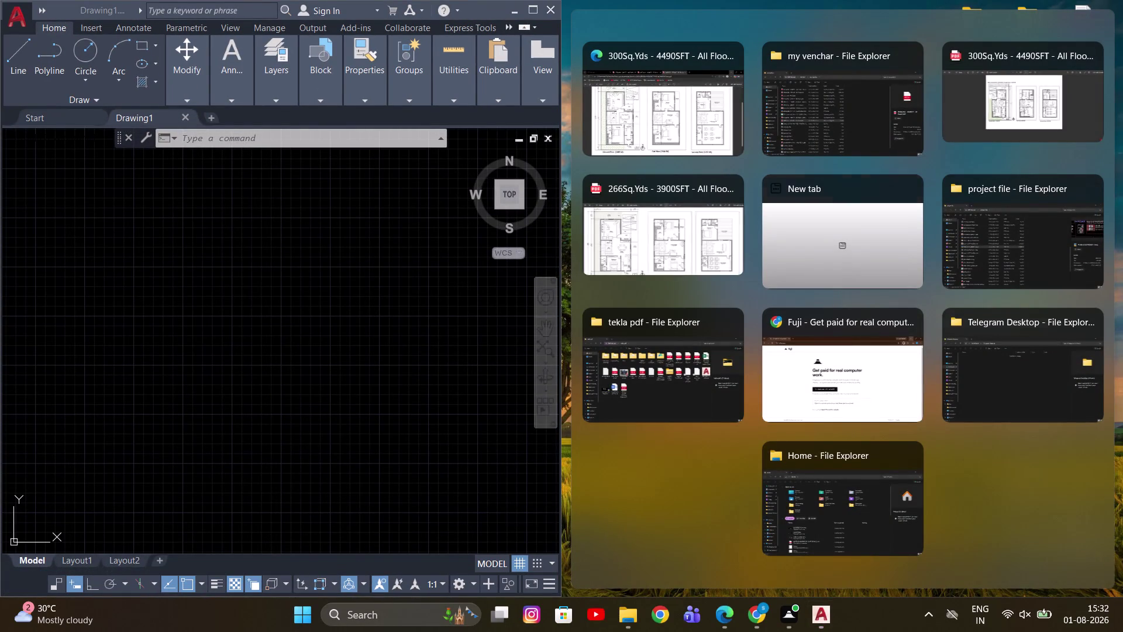
Open the 300 Sq.Yds floor plan PDF in Edge and snap it beside AutoCAD.
click(1017, 514)
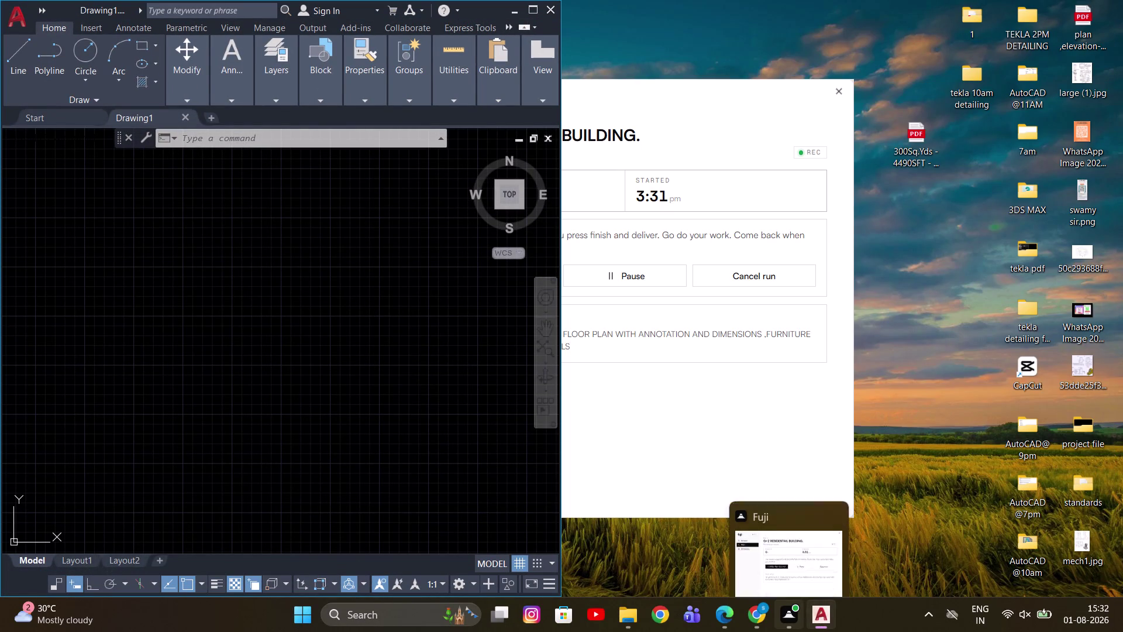
double_click(915, 136)
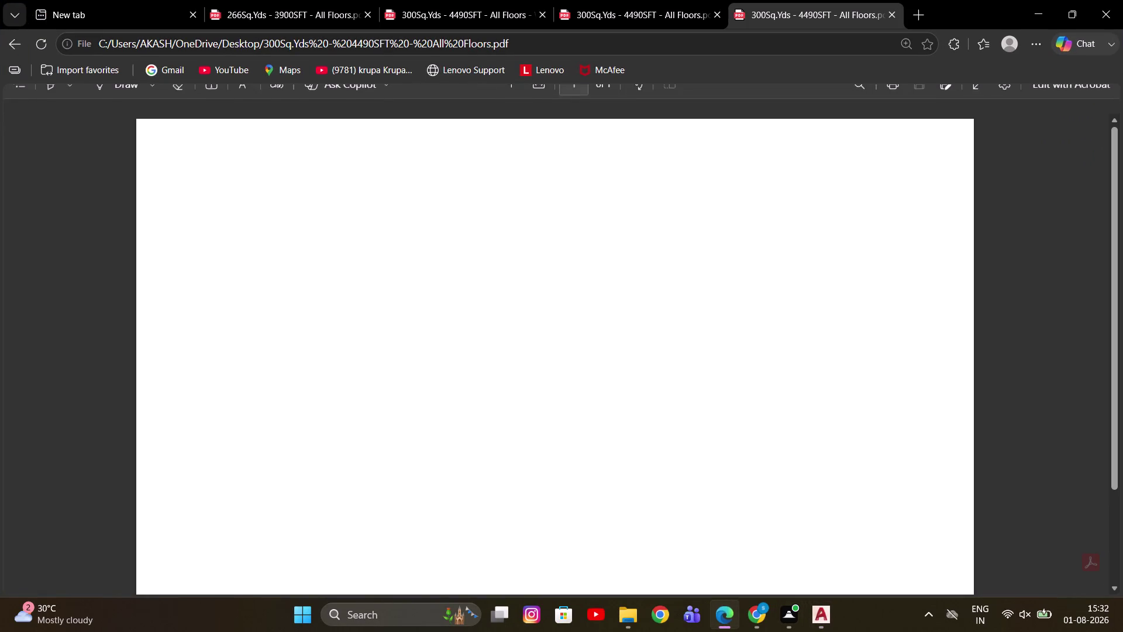
drag(946, 10, 1097, 389)
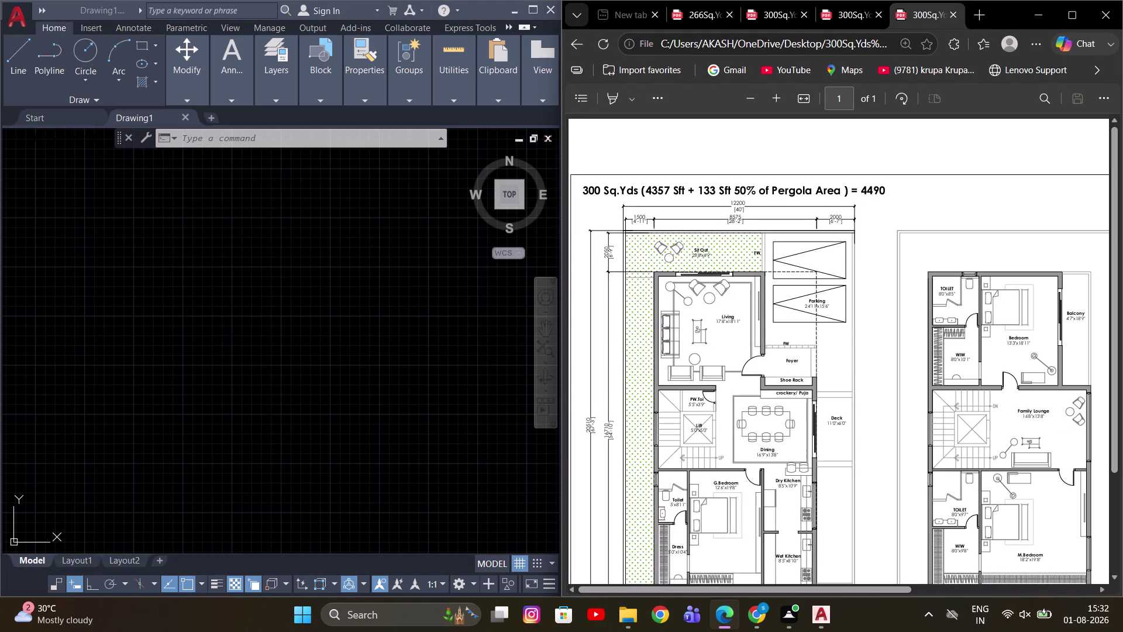
Pan the empty drawing, then open the Drawing Units dialog with UNITS.
click(254, 306)
scroll(down, 3)
middle_drag(327, 293, 317, 346)
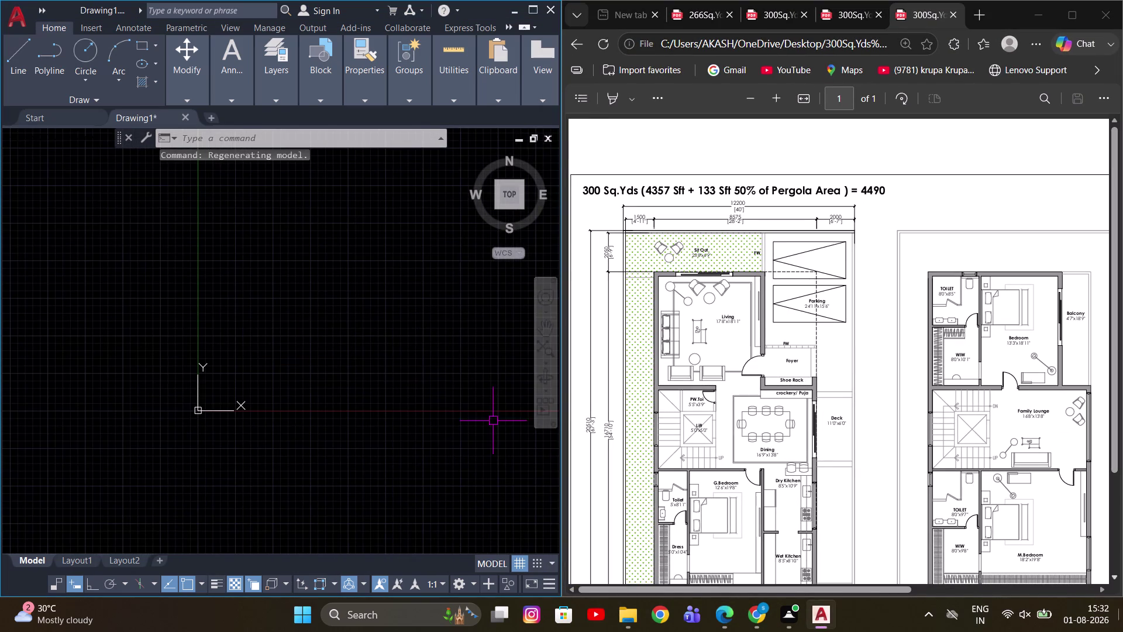
middle_drag(315, 326, 259, 358)
text(UN)
key(i)
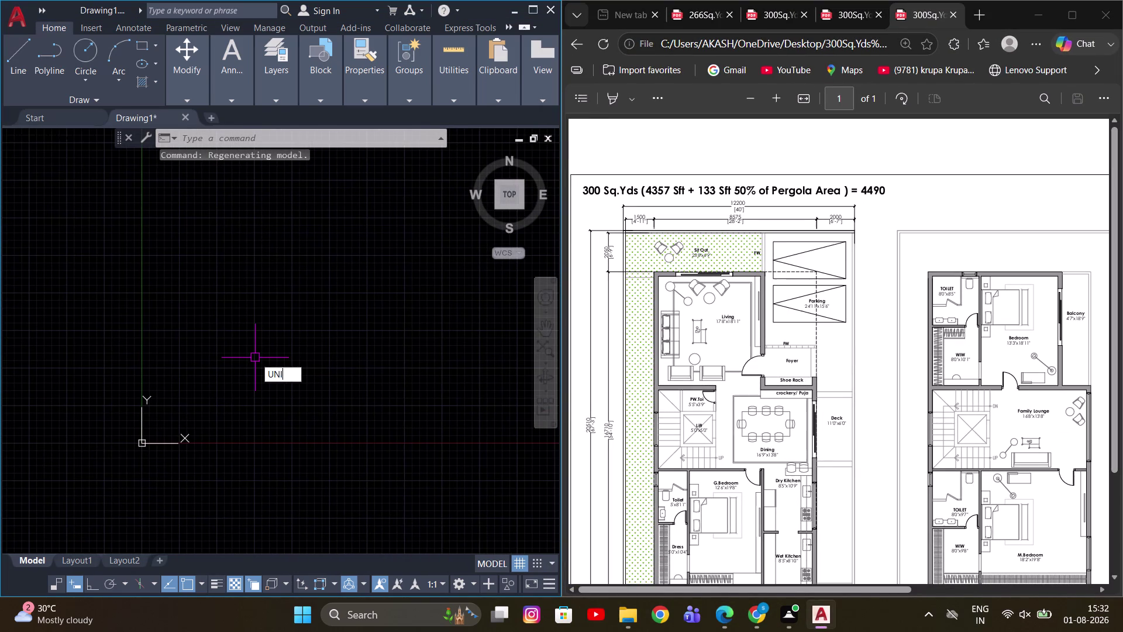
key(t)
key(s)
key(space)
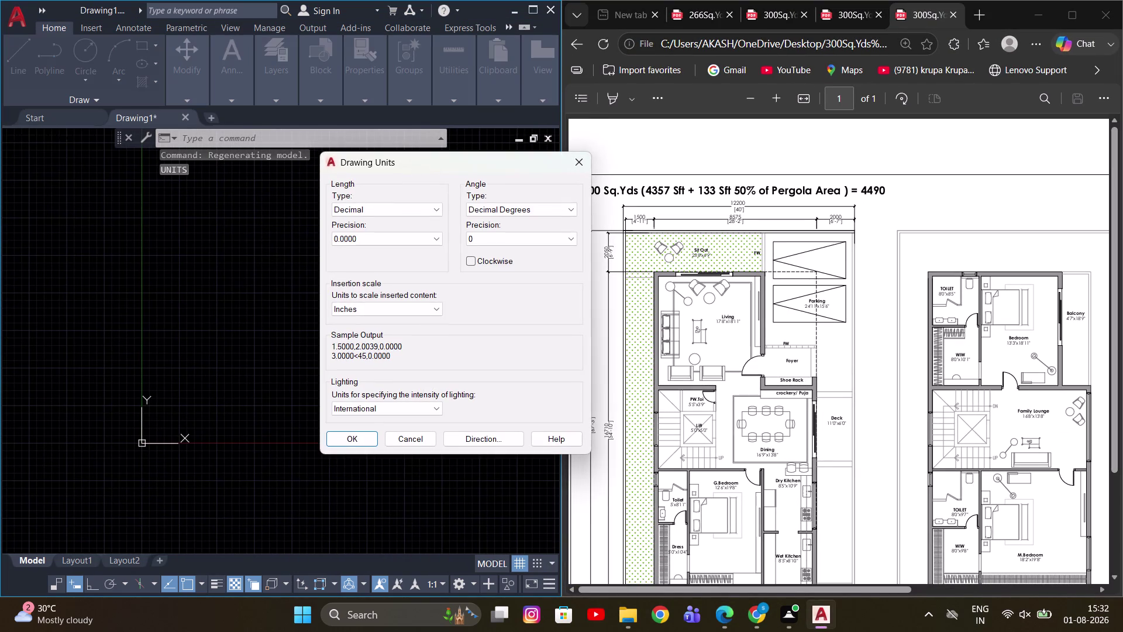
Set whole-unit length precision and inches insertion scale in Drawing Units.
click(384, 212)
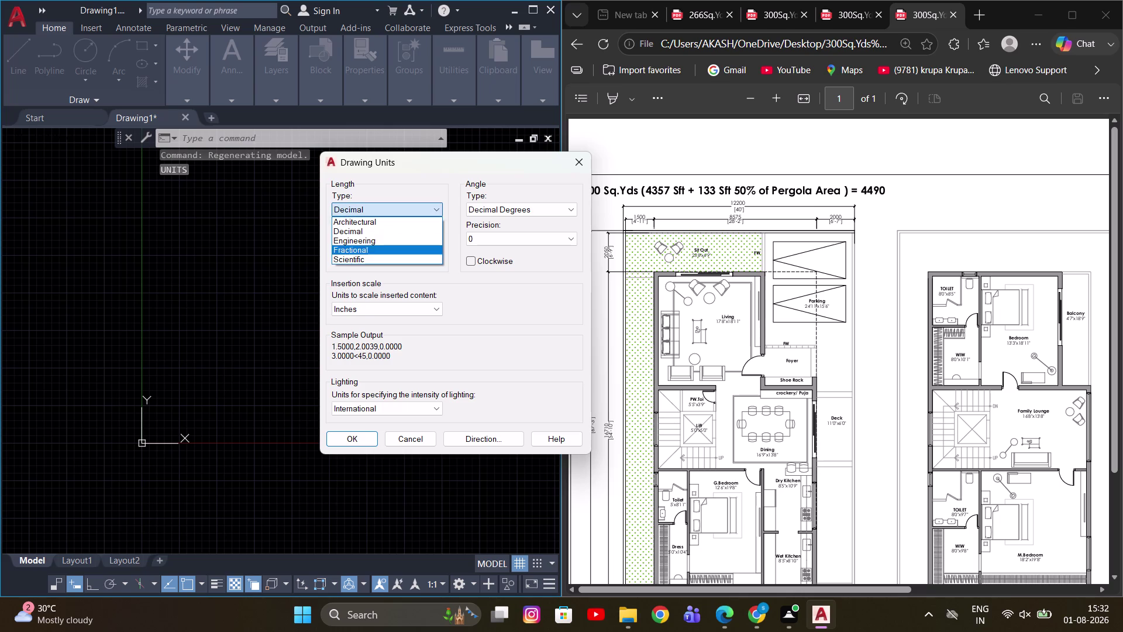
click(377, 232)
click(370, 243)
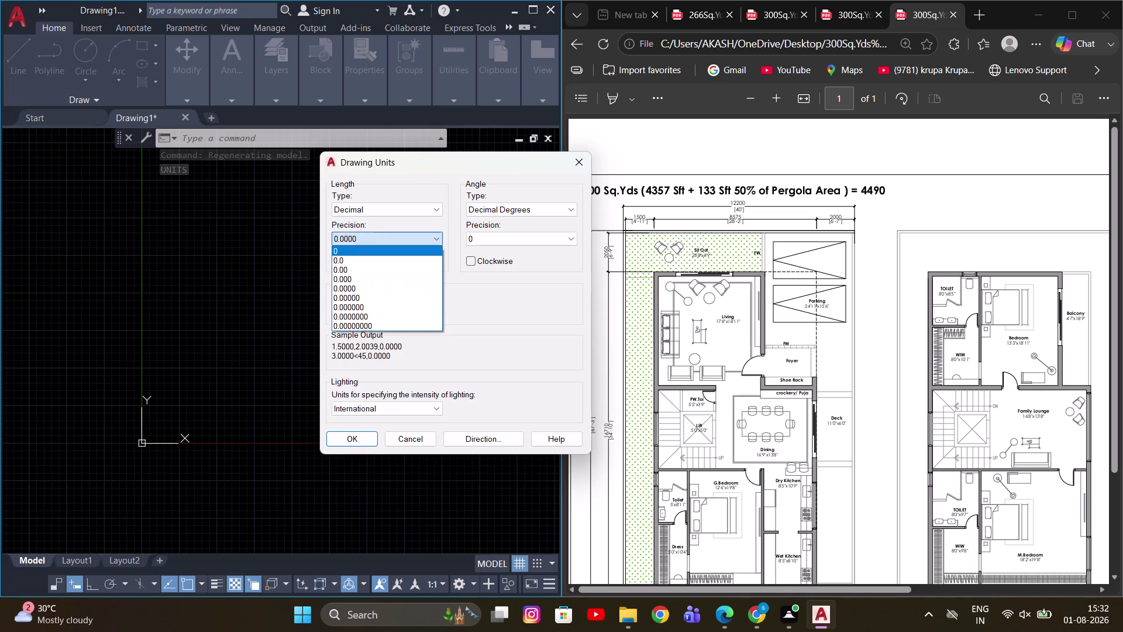
click(358, 255)
click(375, 306)
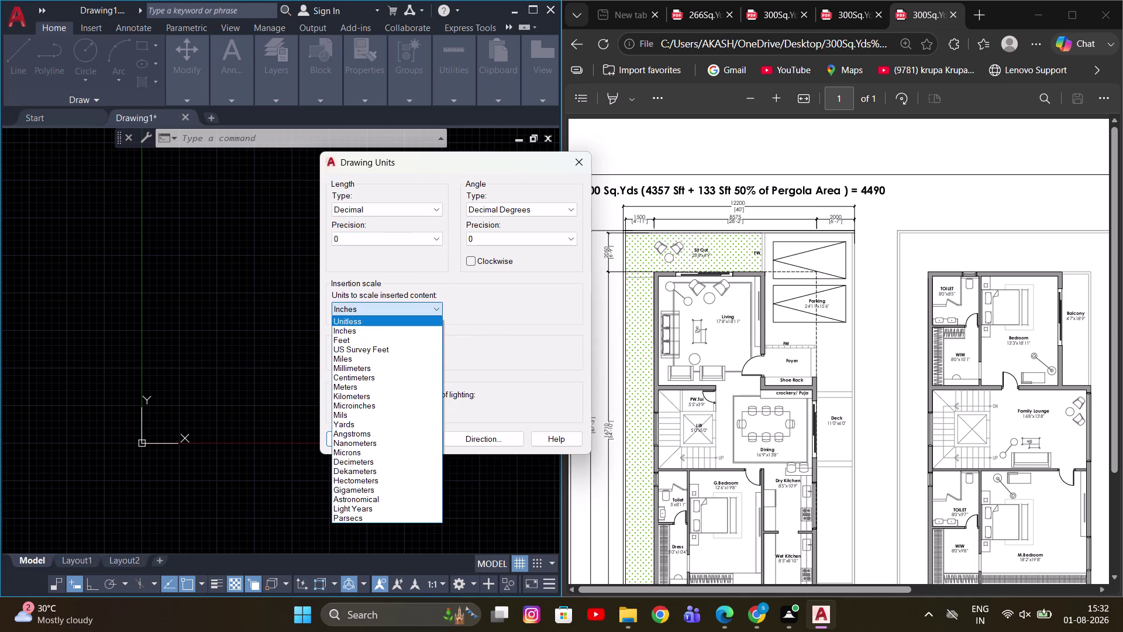
click(372, 215)
click(374, 211)
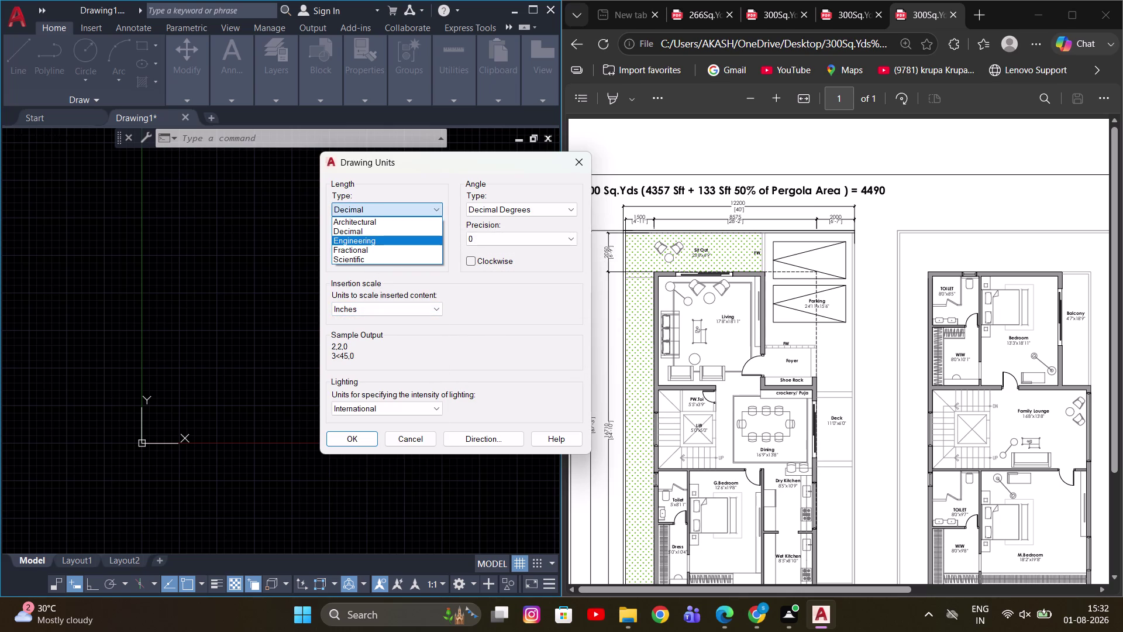
Scroll through the floor plan PDF in Edge to study the layout.
click(923, 374)
scroll(up, 3)
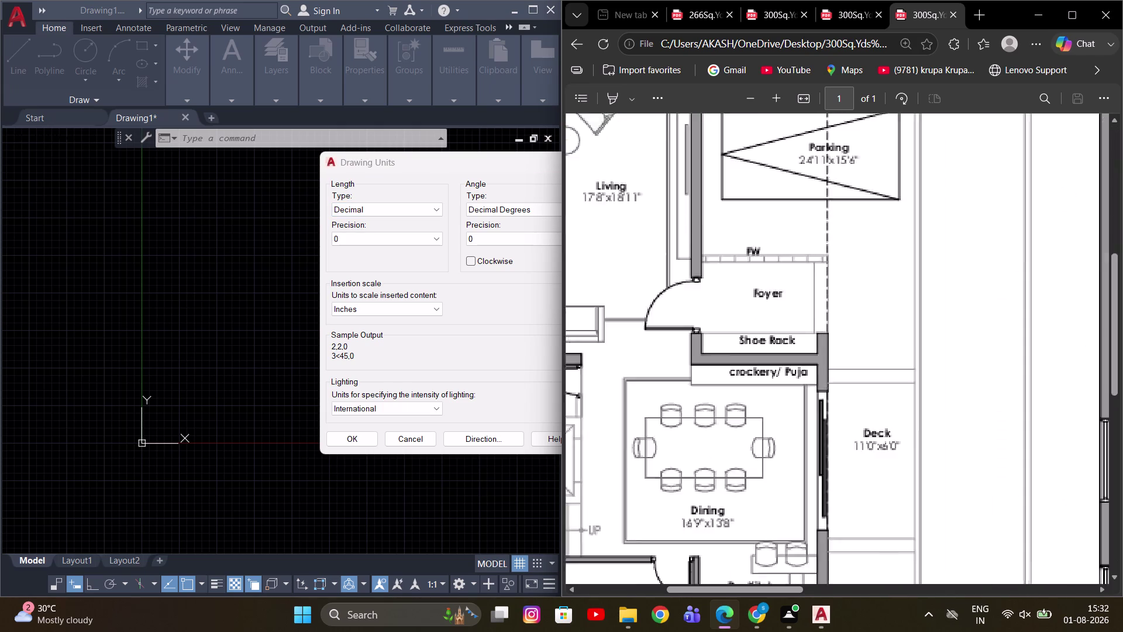
scroll(up, 3)
scroll(down, 3)
scroll(down, 3)
scroll(up, 3)
scroll(down, 3)
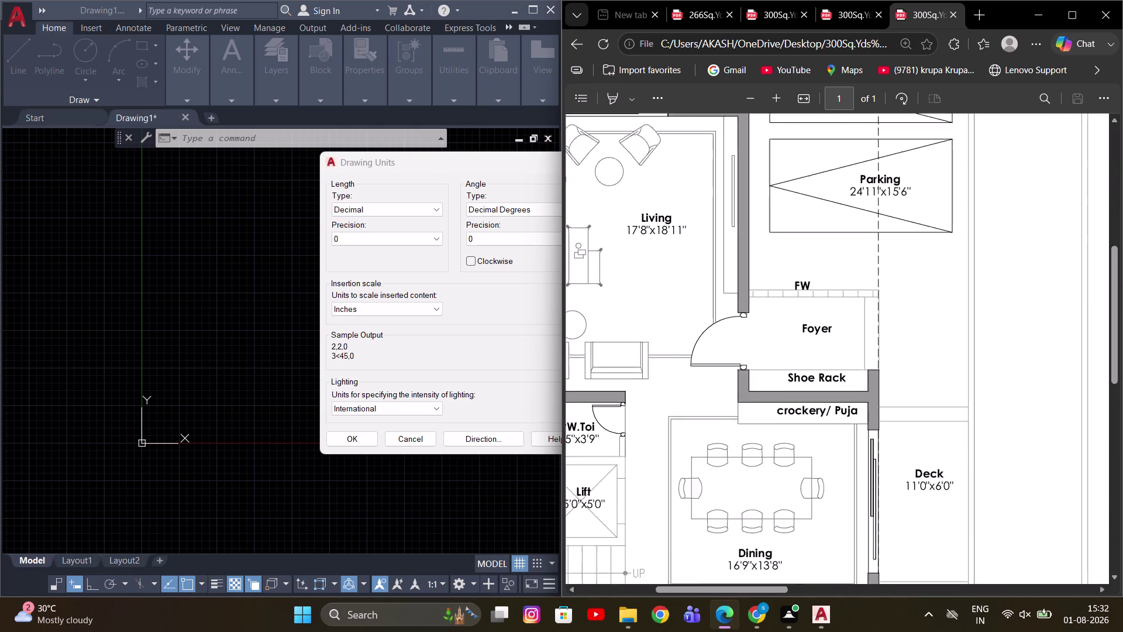
scroll(down, 3)
scroll(down, 3)
scroll(up, 3)
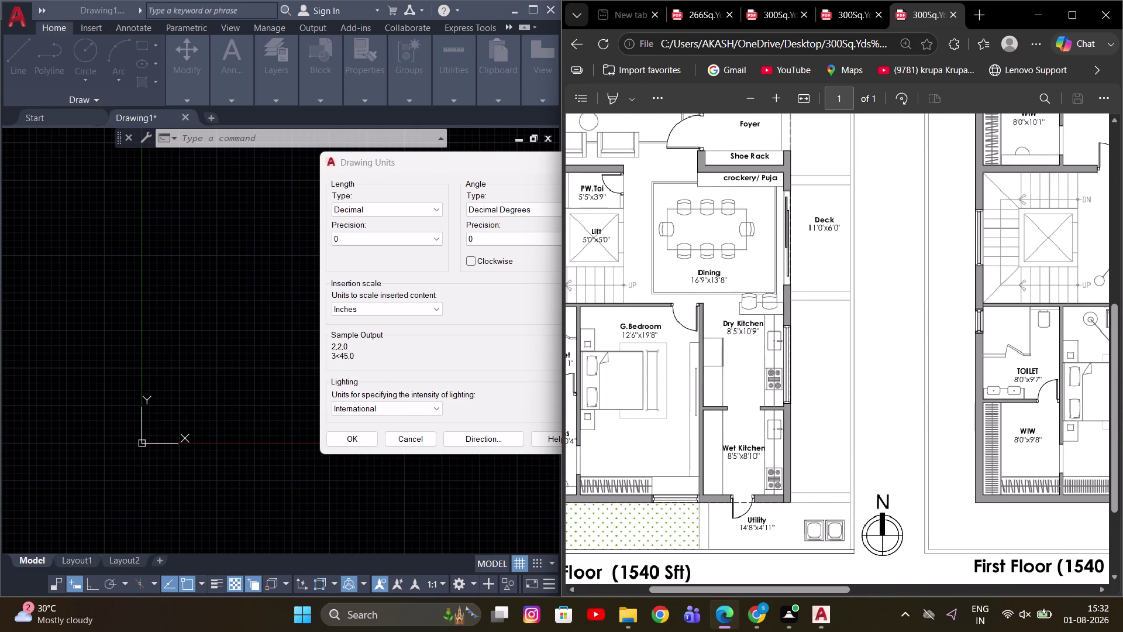
scroll(down, 3)
scroll(up, 3)
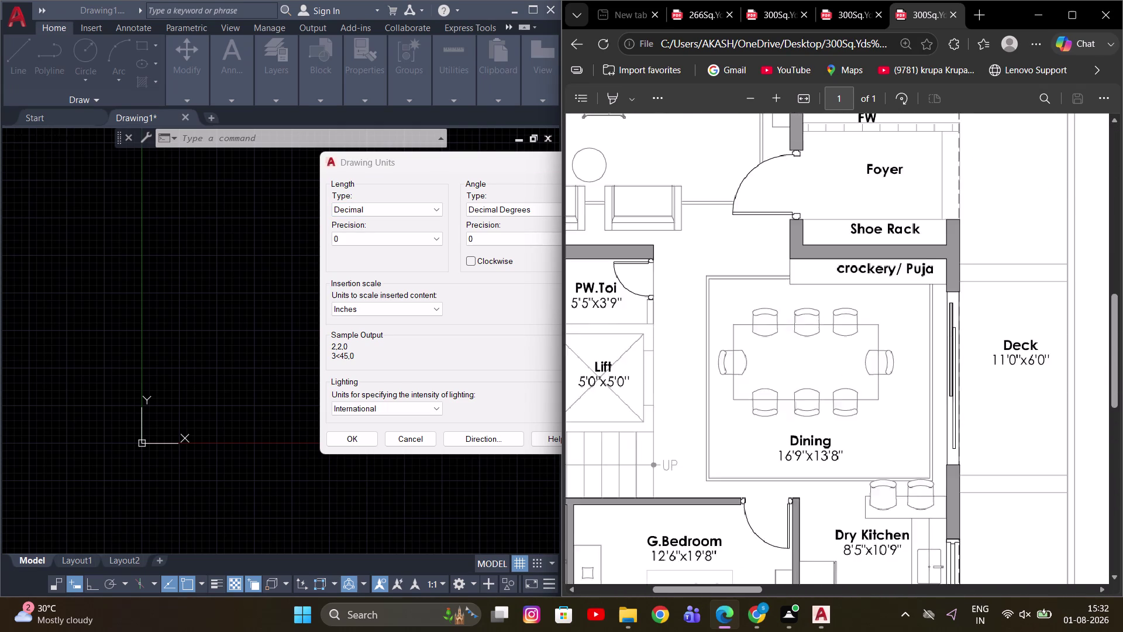
scroll(down, 3)
scroll(up, 3)
scroll(down, 3)
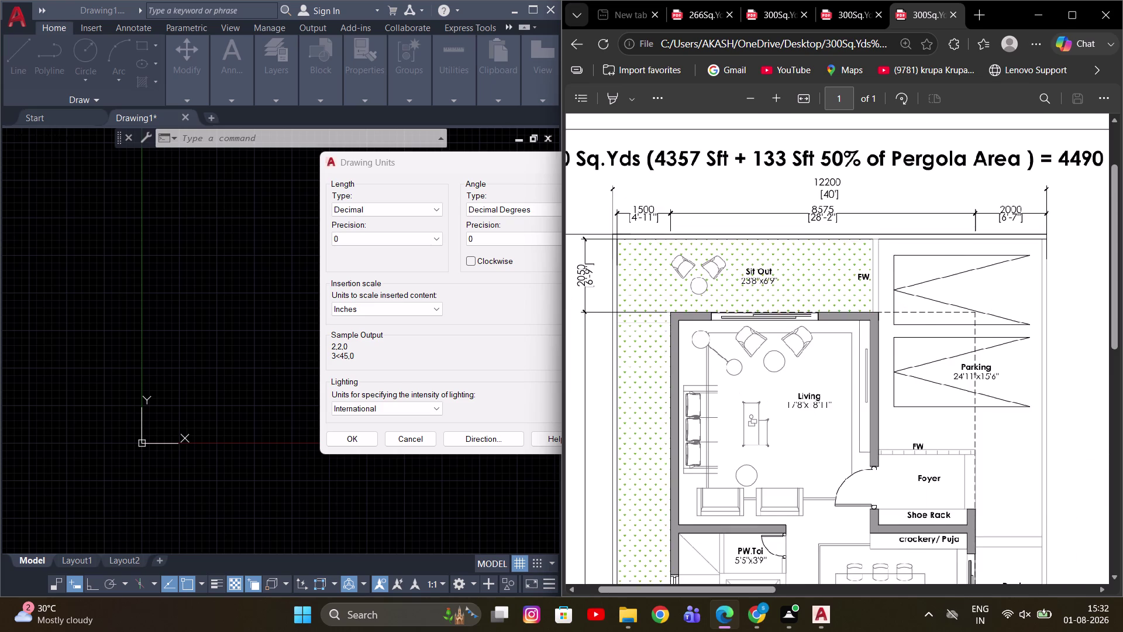
scroll(up, 3)
scroll(down, 3)
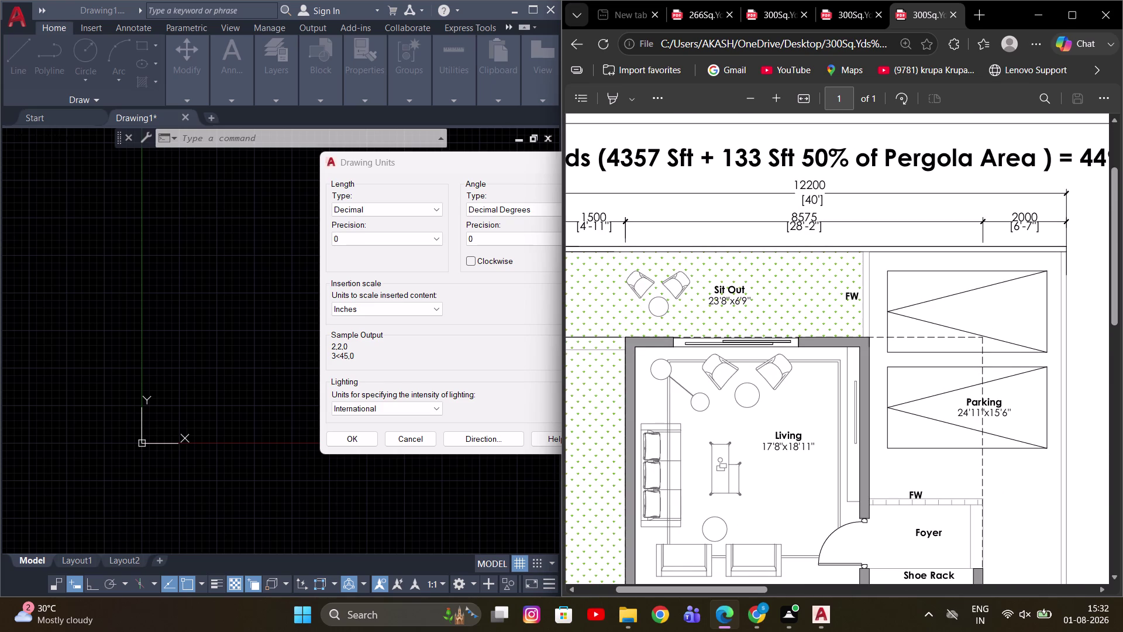
Switch length type to Engineering with 0'-0" precision and apply the units.
click(372, 211)
click(368, 237)
click(364, 244)
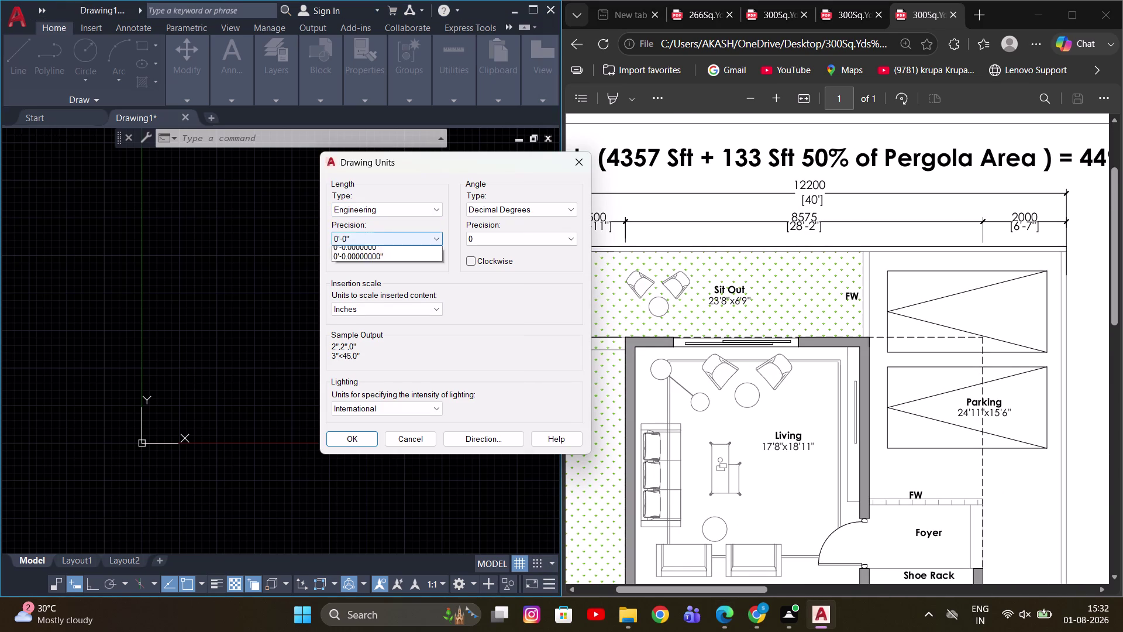
click(364, 252)
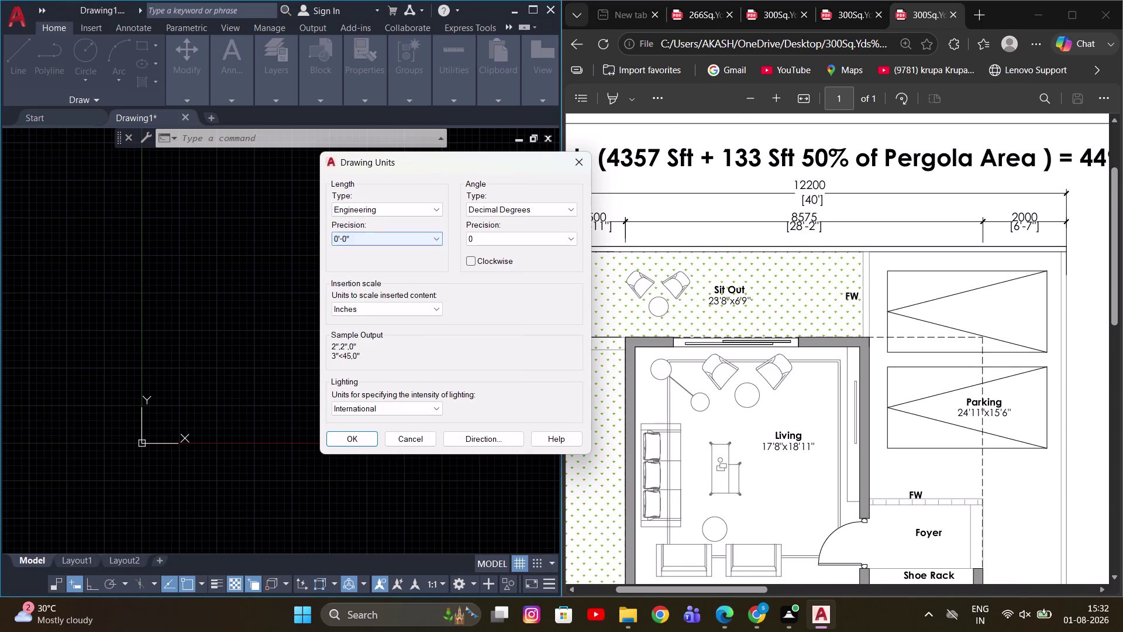
click(376, 312)
click(364, 332)
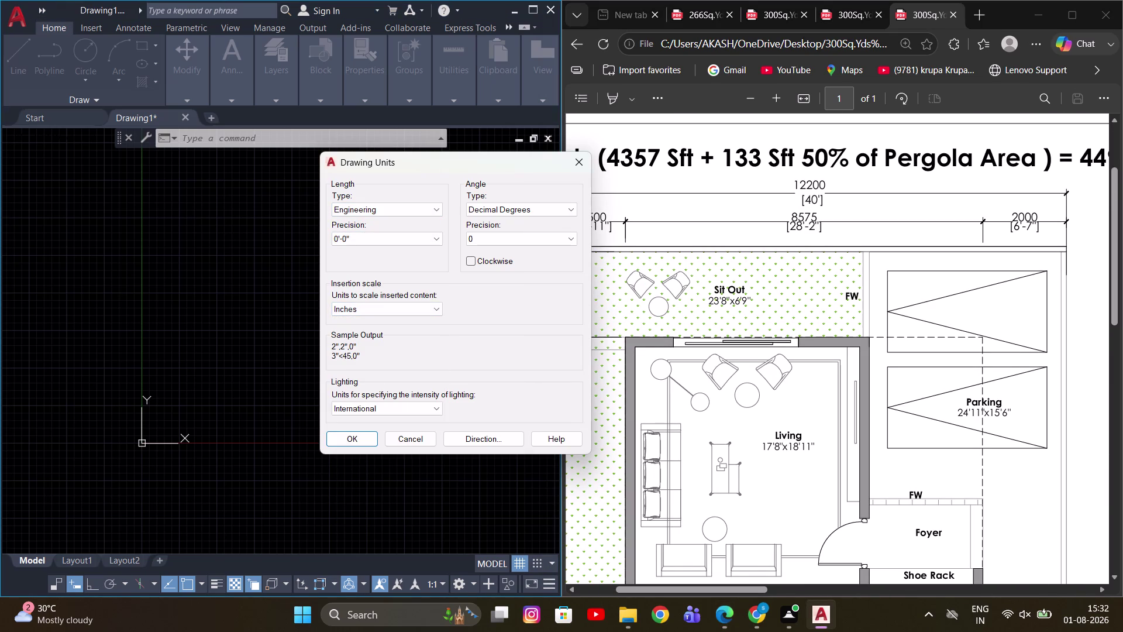
click(357, 444)
scroll(down, 3)
middle_drag(416, 322, 323, 389)
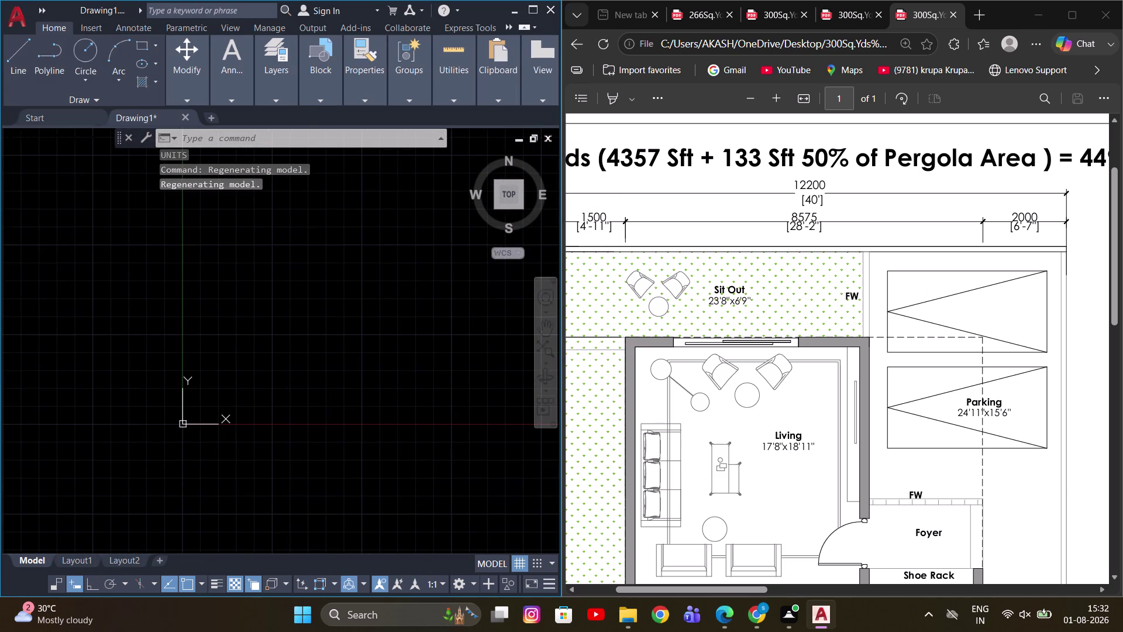
Scroll the Edge PDF to review the lower Ground Floor (1540 Sft) plan.
scroll(down, 3)
scroll(up, 3)
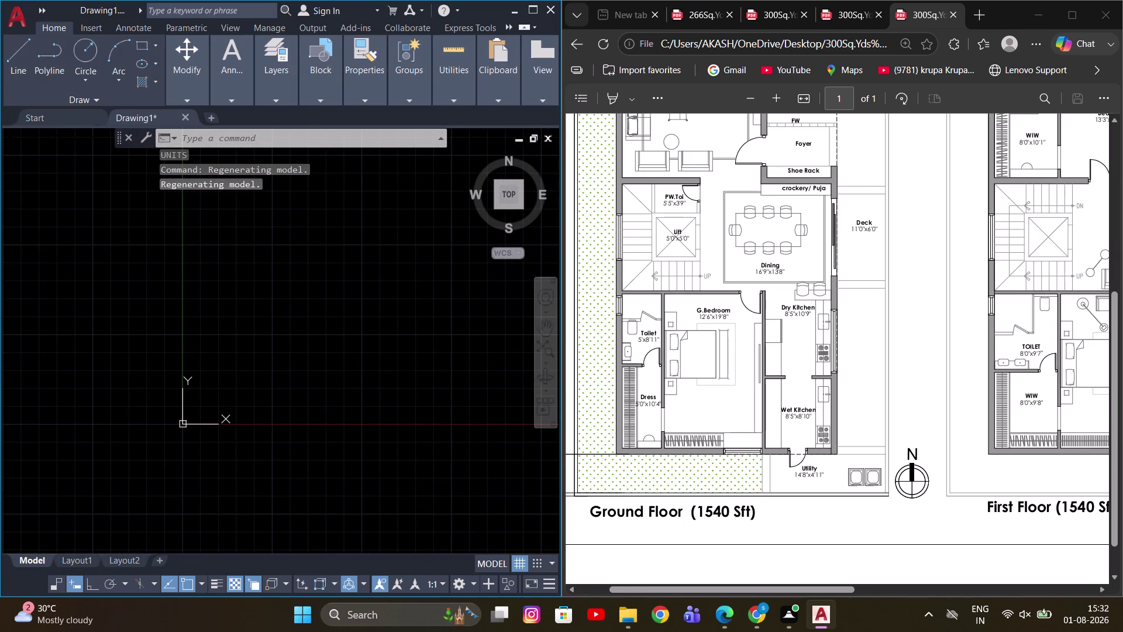
drag(672, 586, 620, 573)
scroll(up, 3)
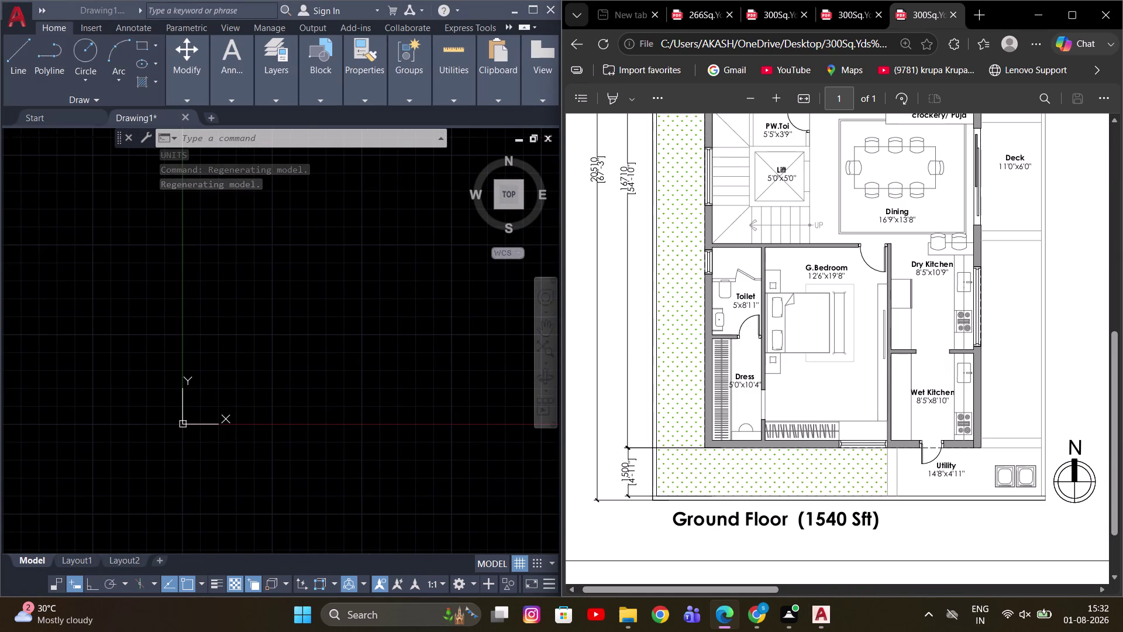
scroll(up, 3)
scroll(up, 3)
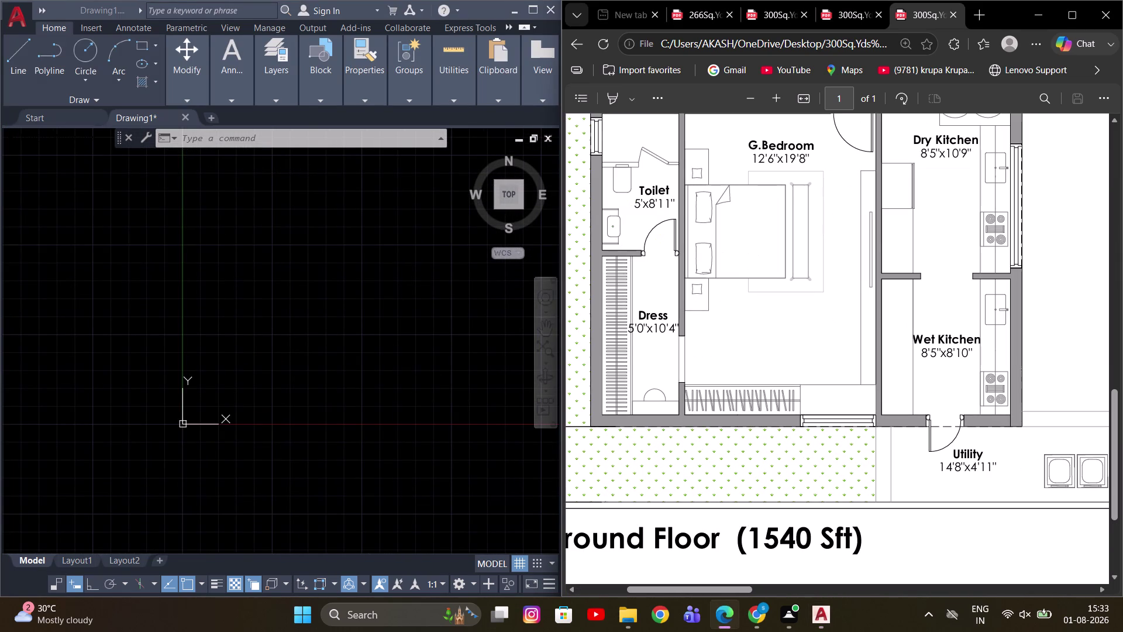
scroll(down, 3)
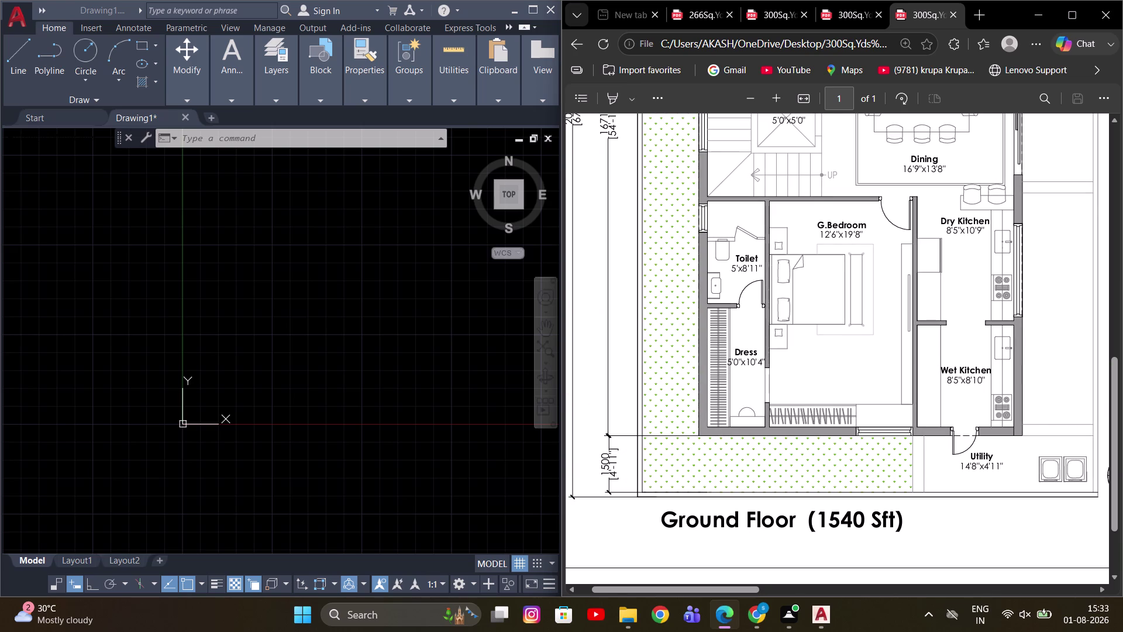
scroll(up, 3)
scroll(down, 3)
scroll(up, 3)
scroll(up, 3)
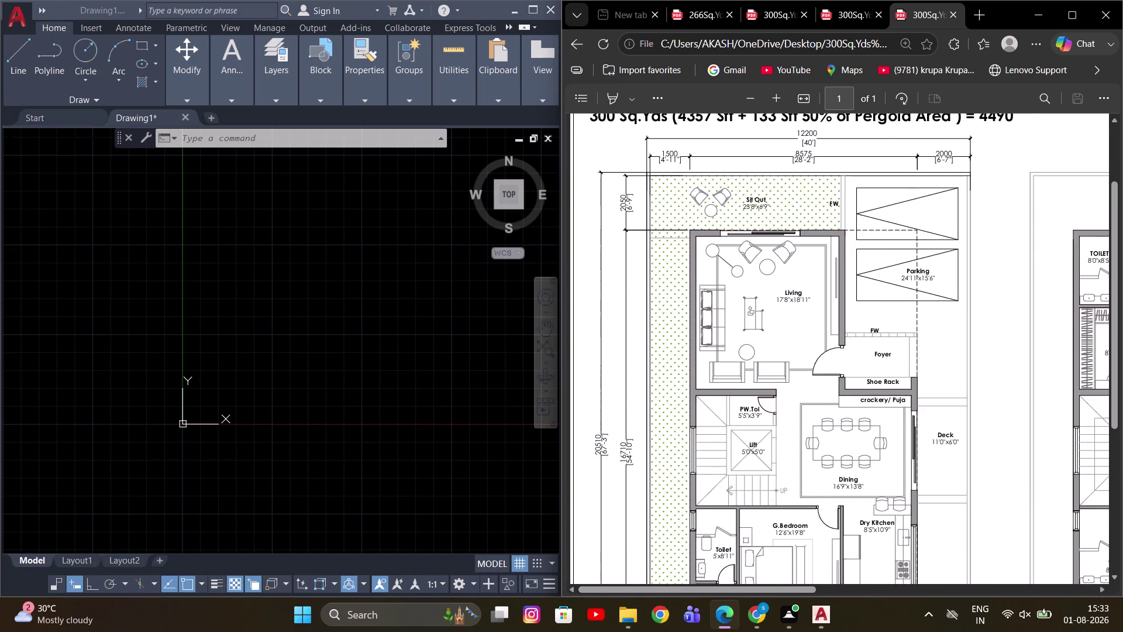
scroll(up, 3)
scroll(down, 3)
scroll(down, 3)
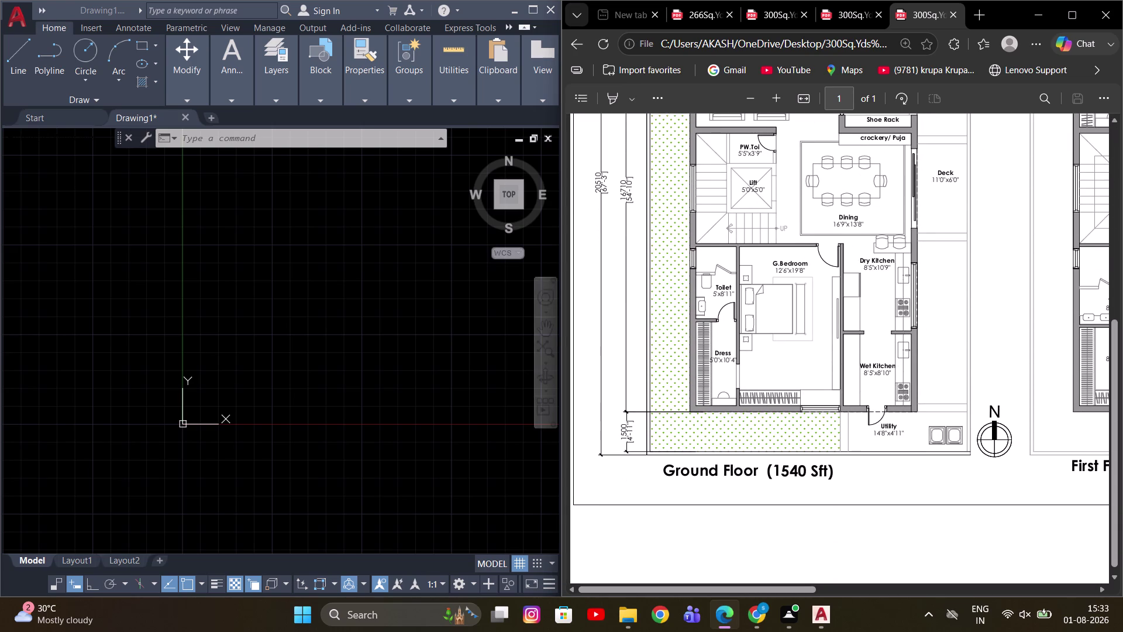
middle_drag(353, 323, 332, 335)
Cancel a started XLINE and open Layer Properties with LA.
text(X)
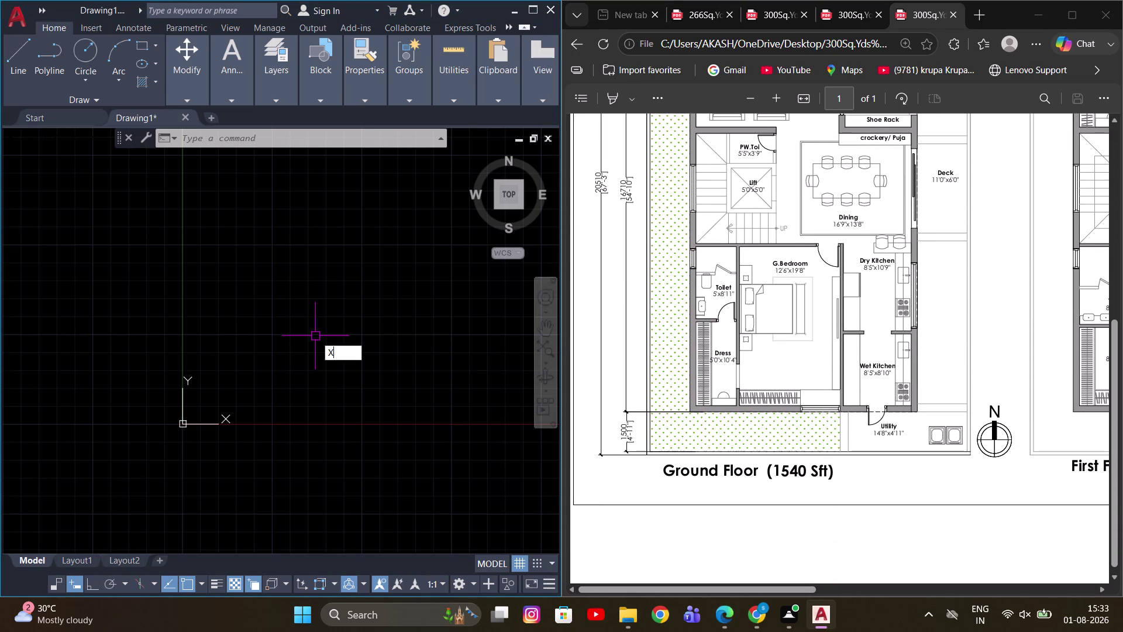
text(L)
key(space)
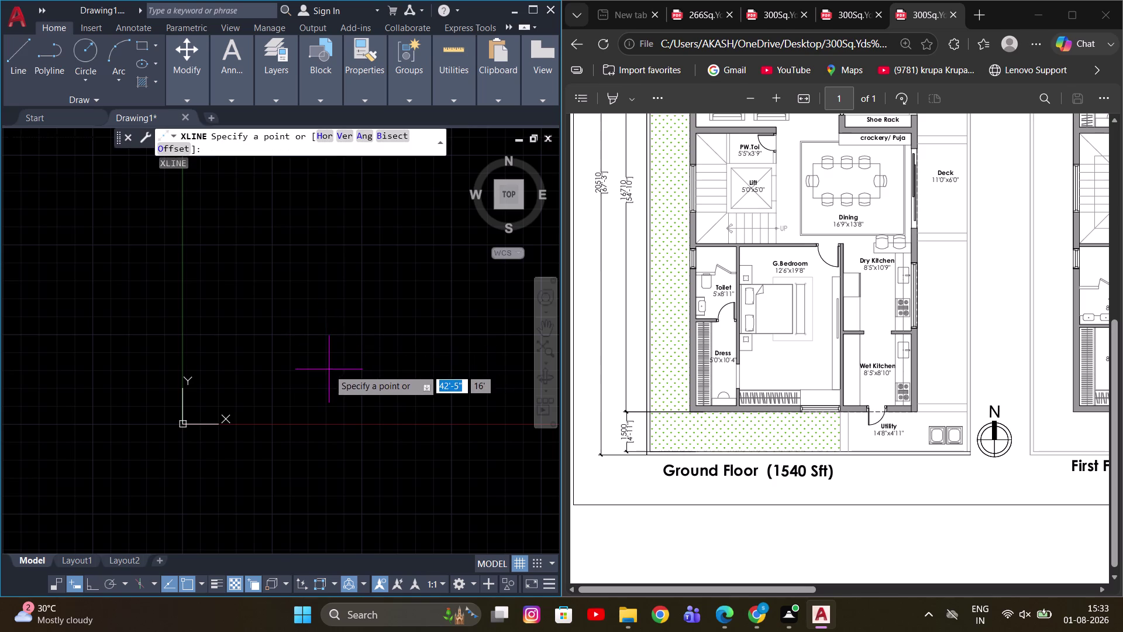
key(Escape)
key(l)
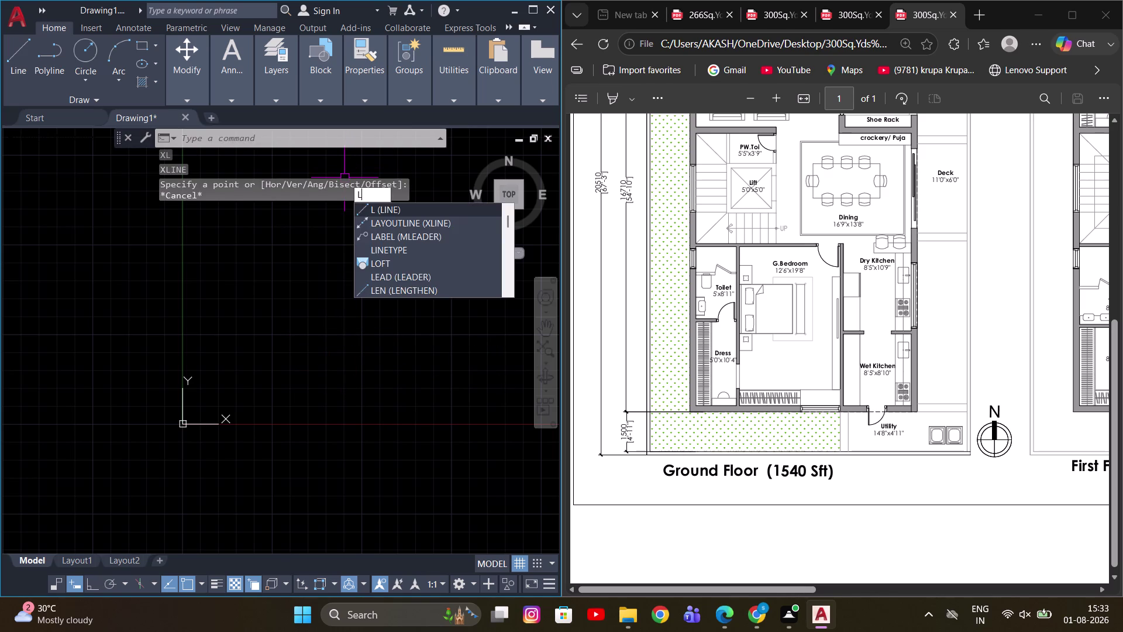
key(a)
key(space)
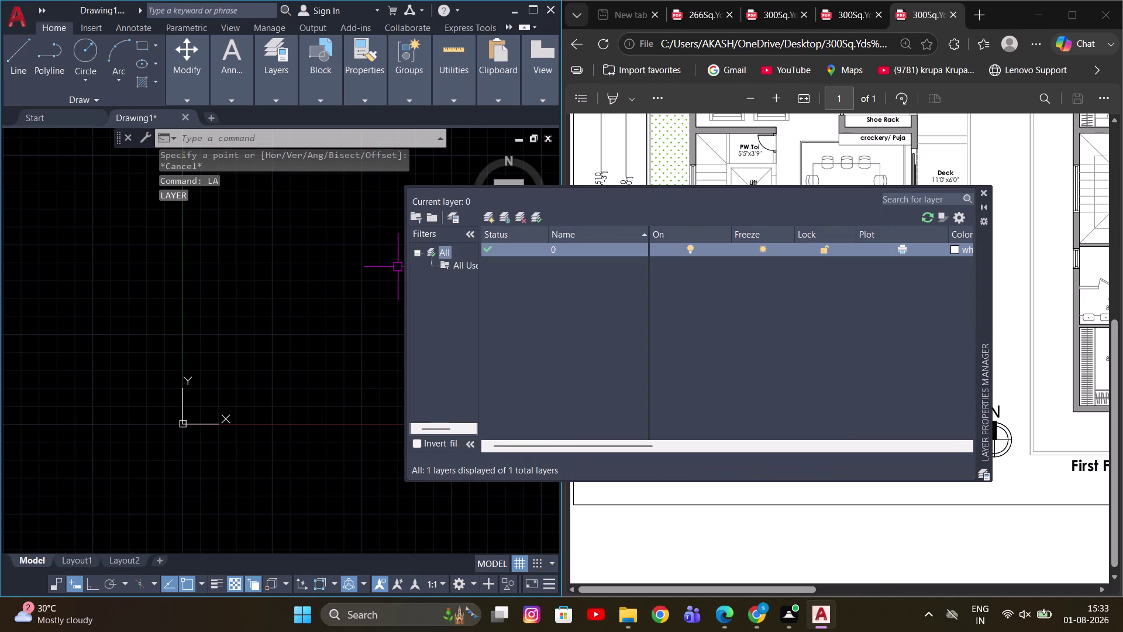
Create layer WALLS with colour 90, make it current, and close the manager.
click(492, 220)
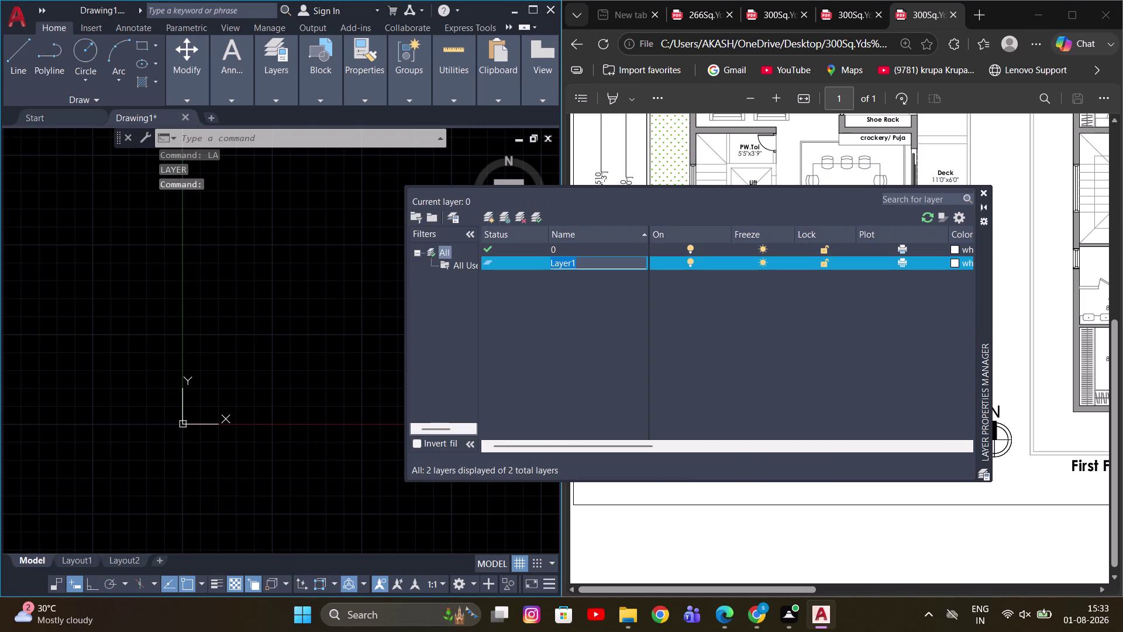
text(WA)
text(LLS)
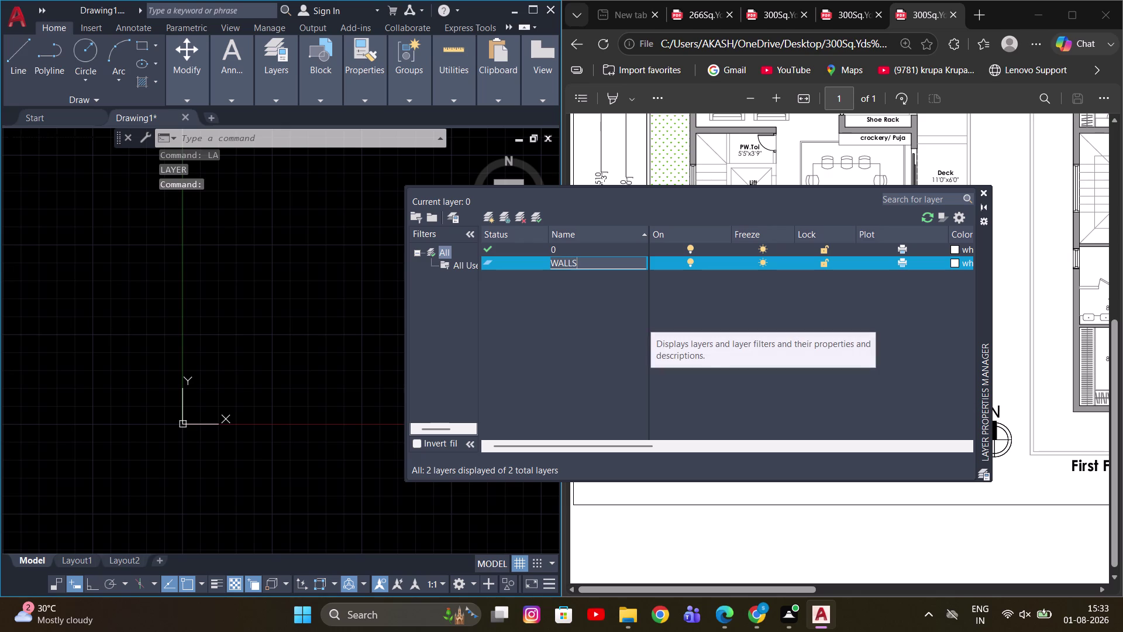
click(956, 263)
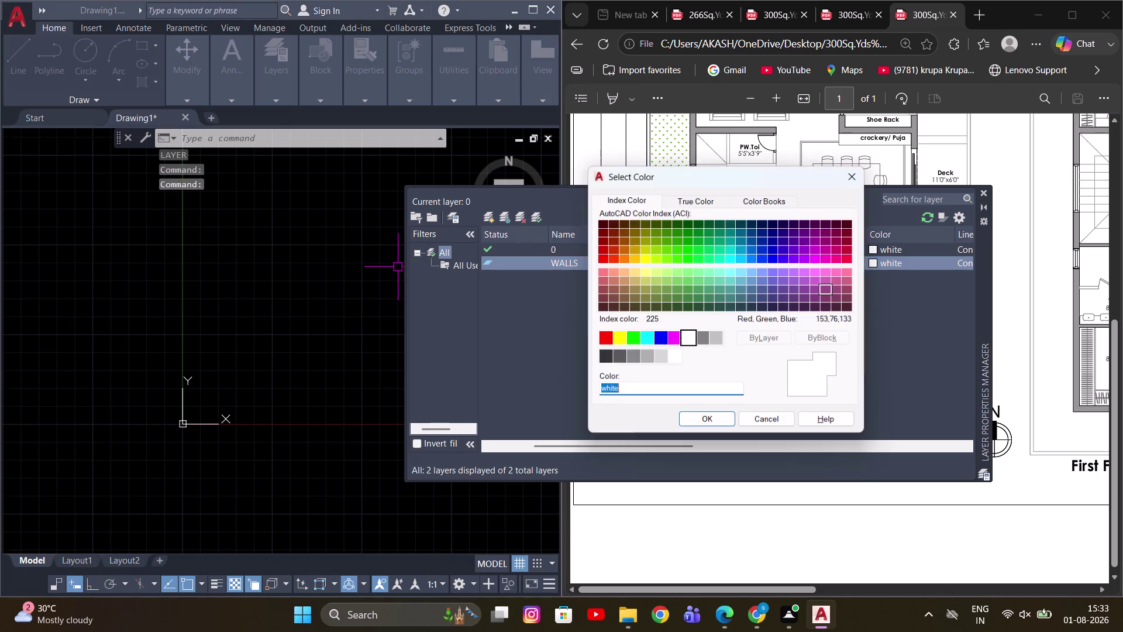
click(685, 261)
click(701, 419)
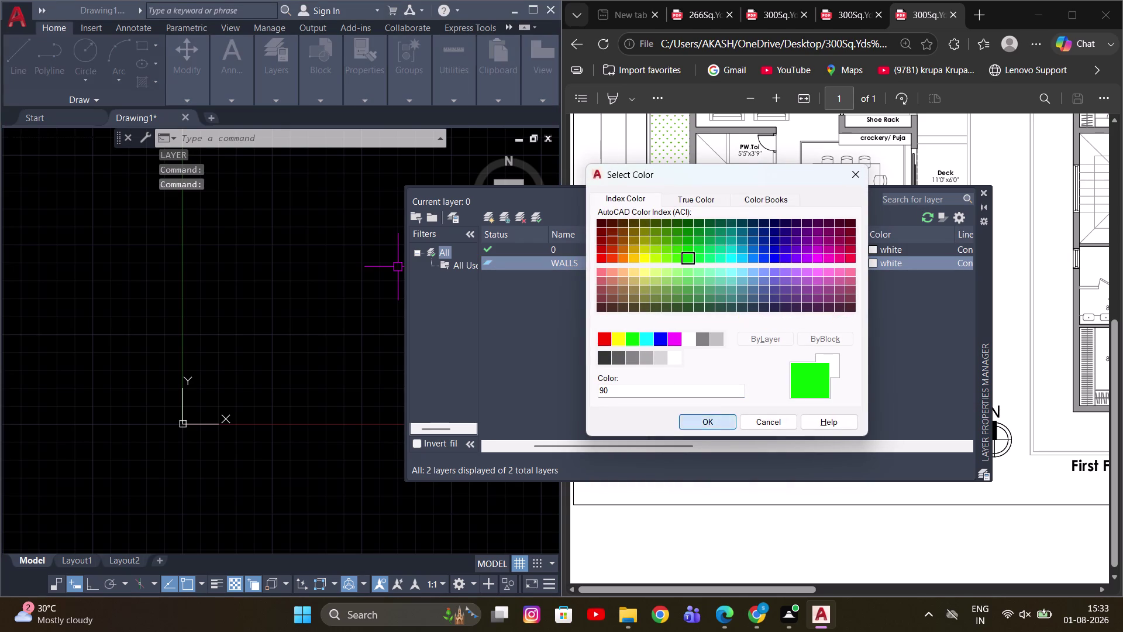
click(536, 213)
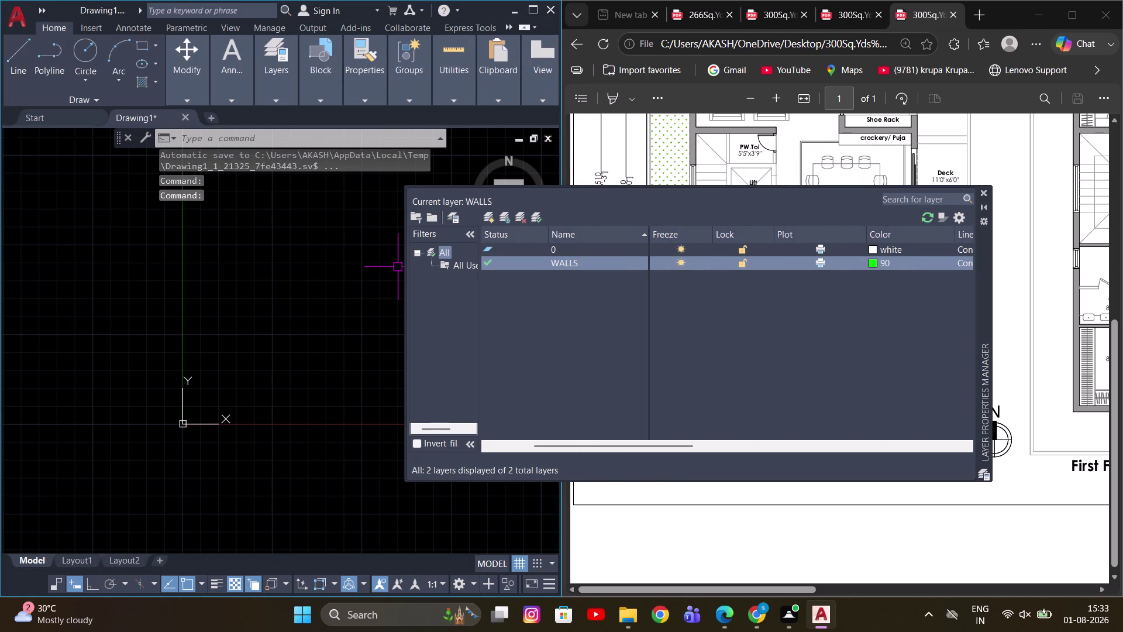
click(980, 194)
Place one vertical and one horizontal construction line with Ortho (F8) on.
middle_drag(369, 330, 302, 362)
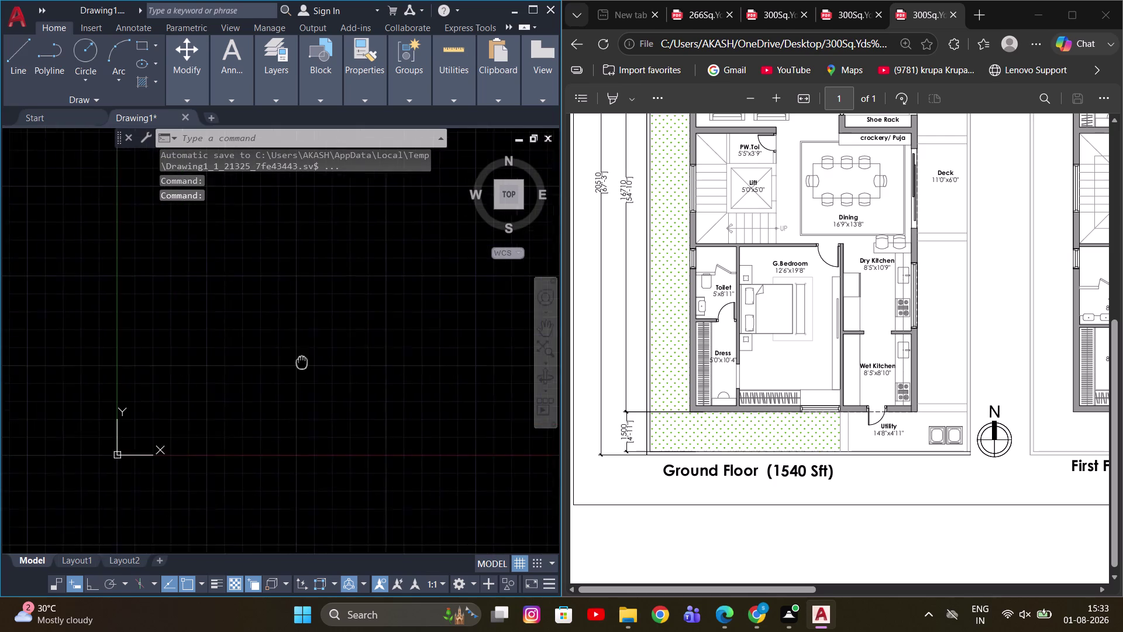
middle_drag(302, 362, 290, 367)
key(l)
key(space)
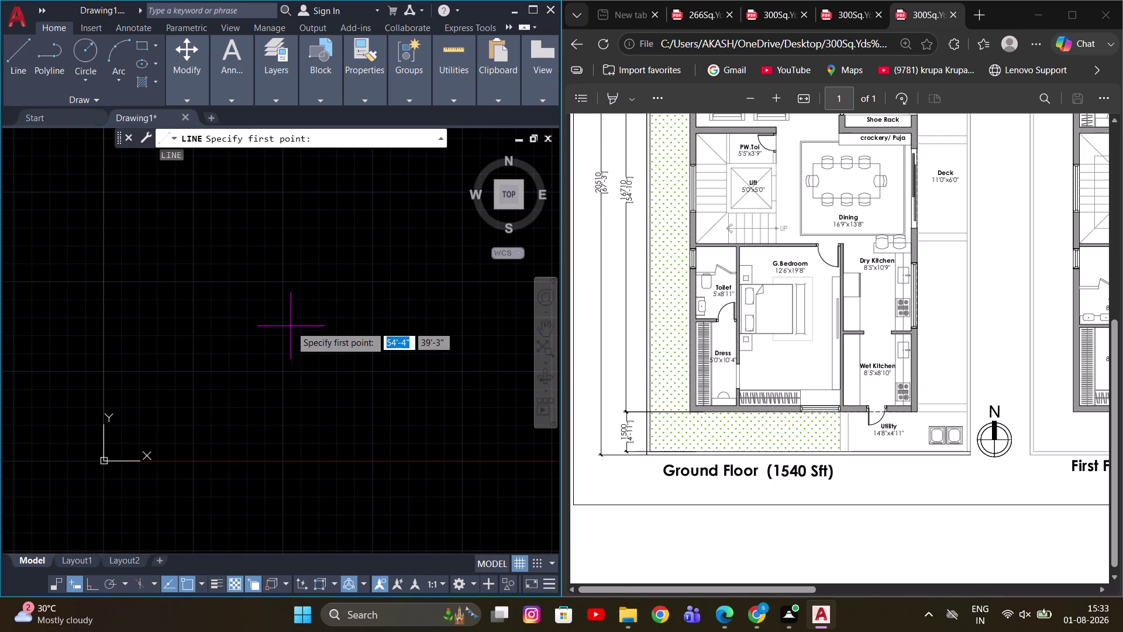
key(Escape)
text(XL)
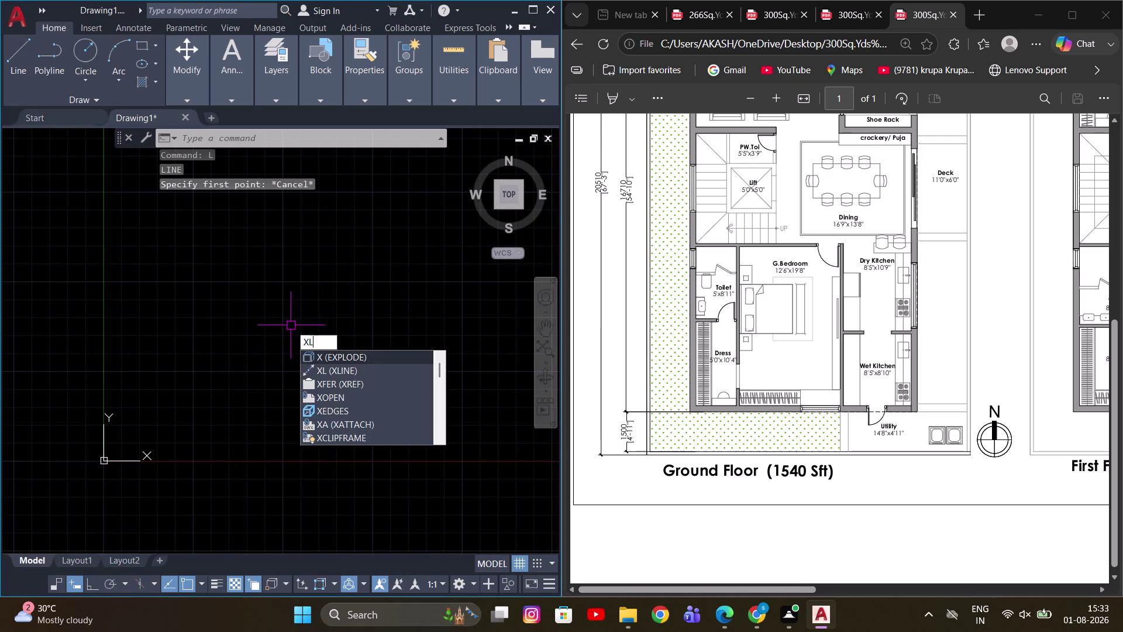
key(space)
click(287, 367)
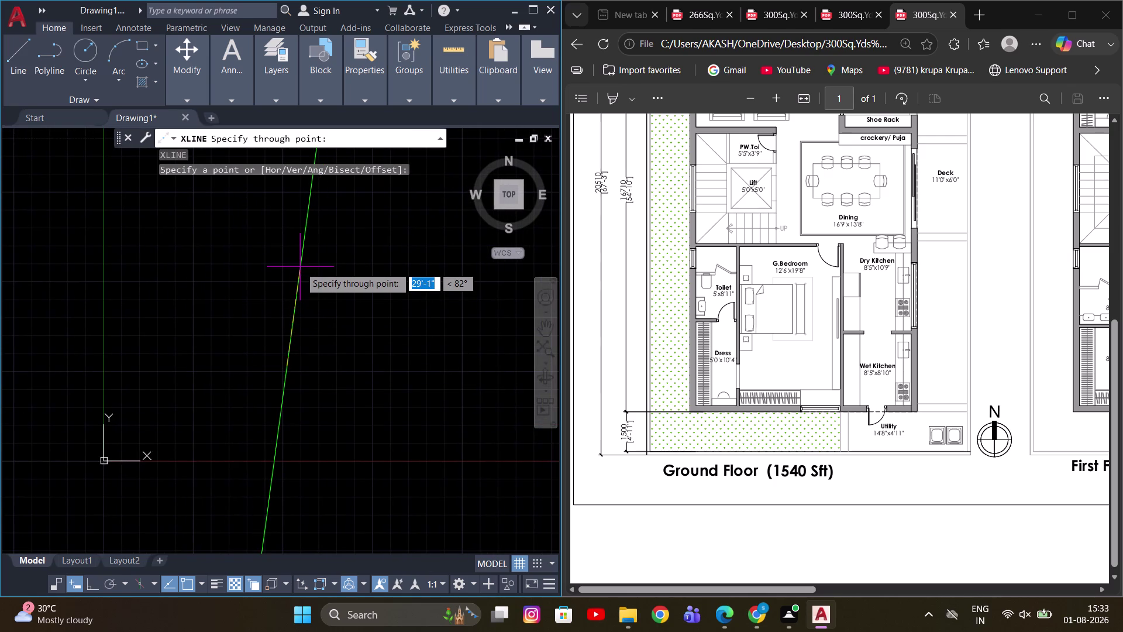
key(F8)
click(276, 245)
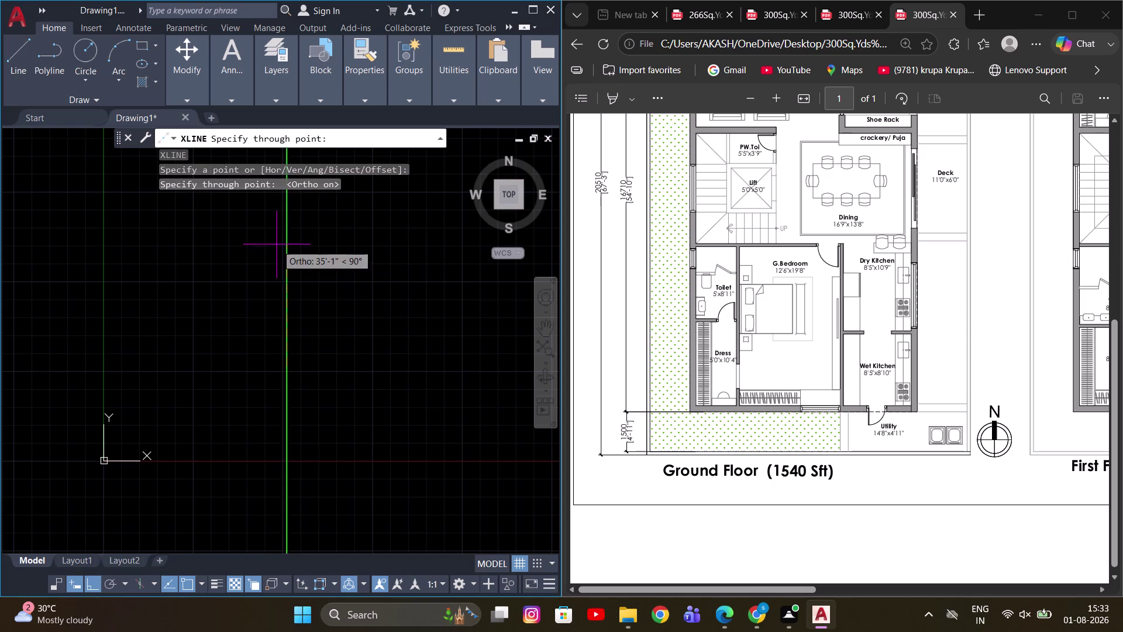
click(392, 431)
key(Escape)
Trim the crossing construction lines into a single corner.
scroll(up, 3)
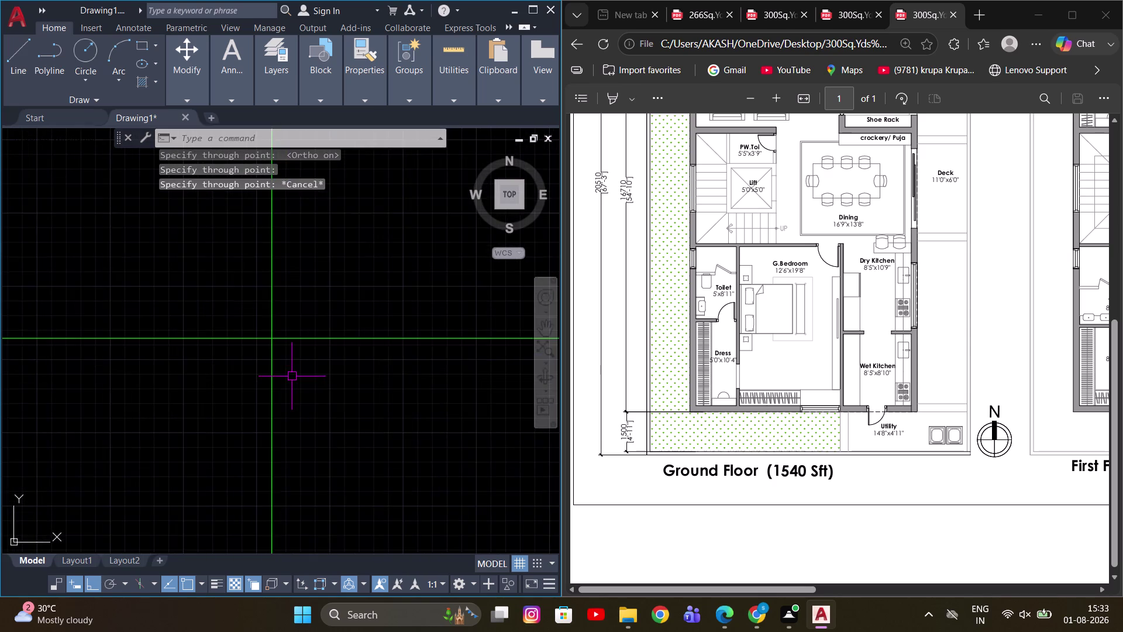
scroll(down, 3)
middle_drag(292, 376, 341, 375)
text(TR)
key(space)
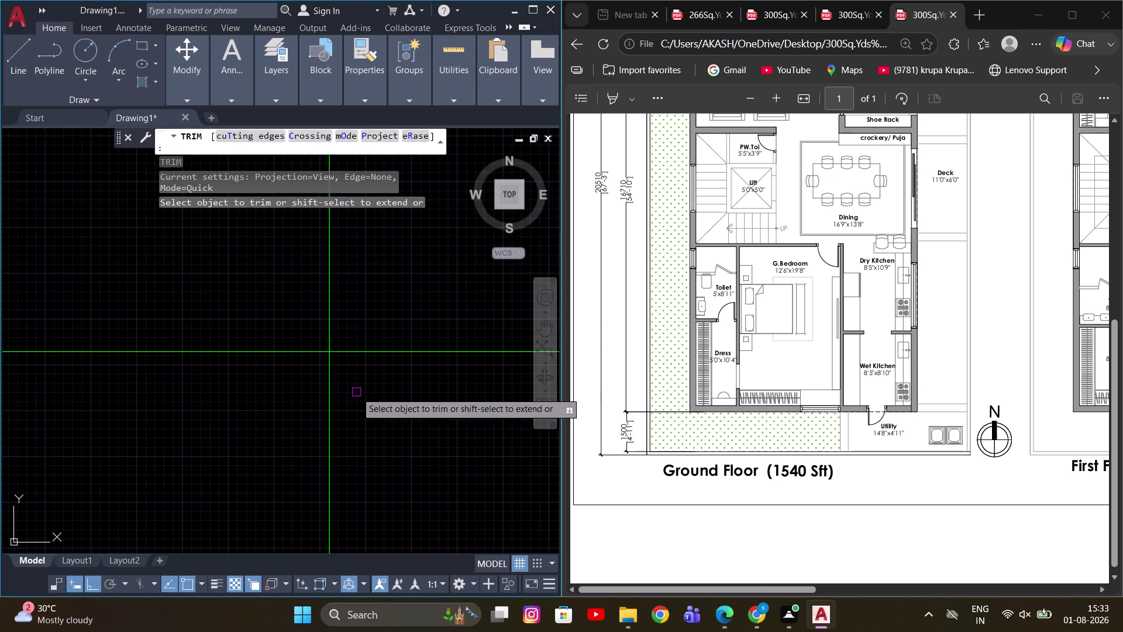
click(356, 392)
click(260, 395)
click(291, 296)
scroll(down, 3)
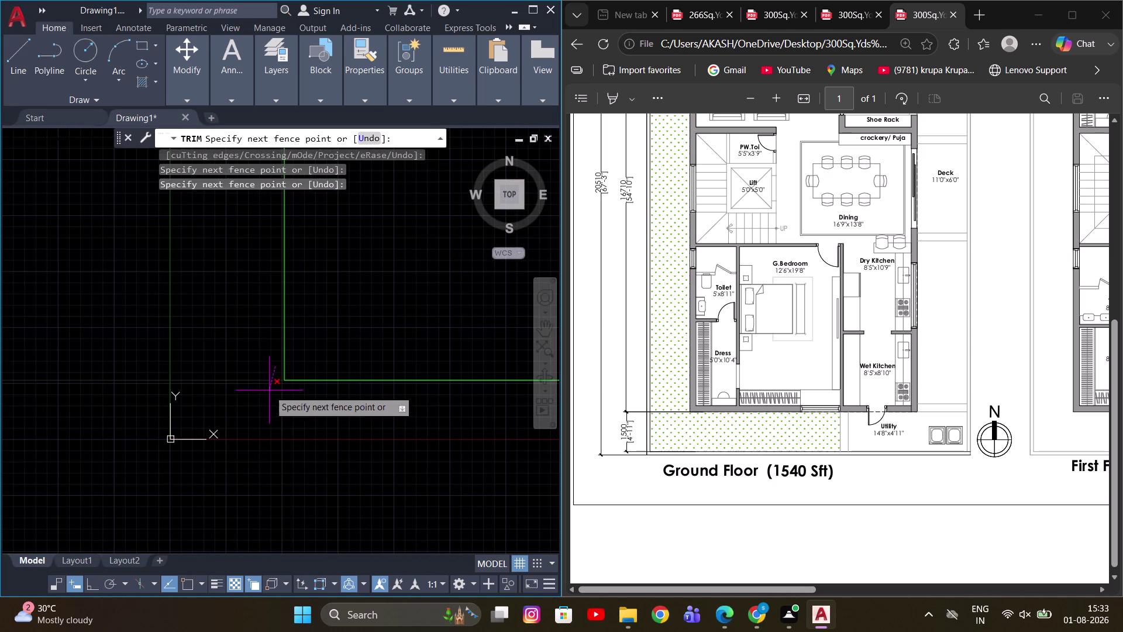
click(269, 396)
middle_drag(367, 341, 317, 344)
key(Escape)
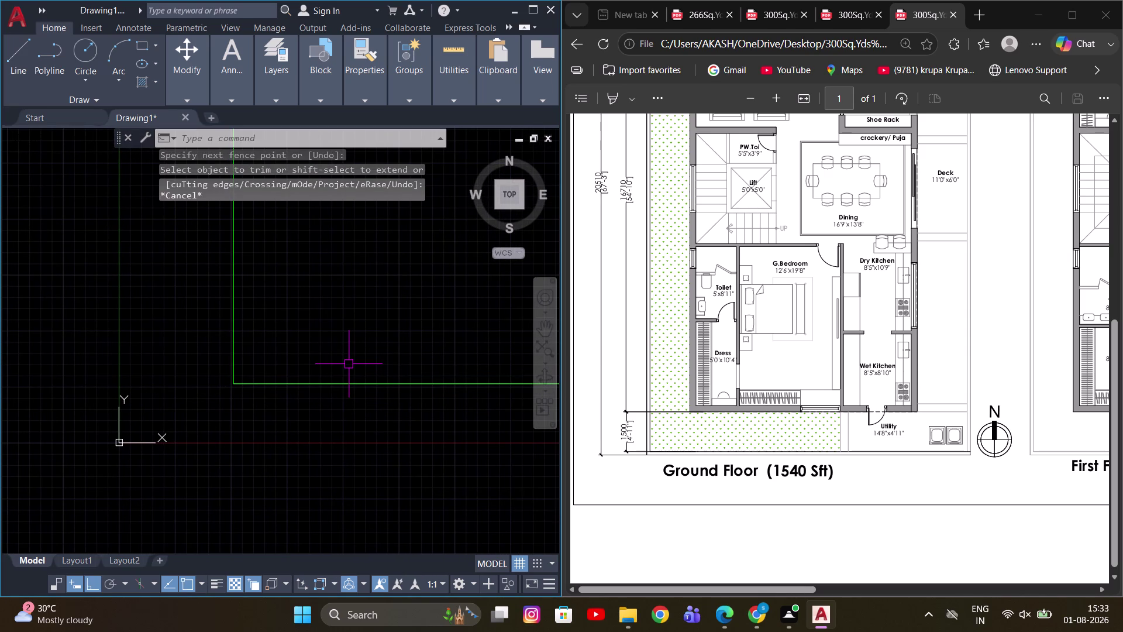
Pan the view to the wall corner, cancelling the first offset attempt.
text(O)
key(space)
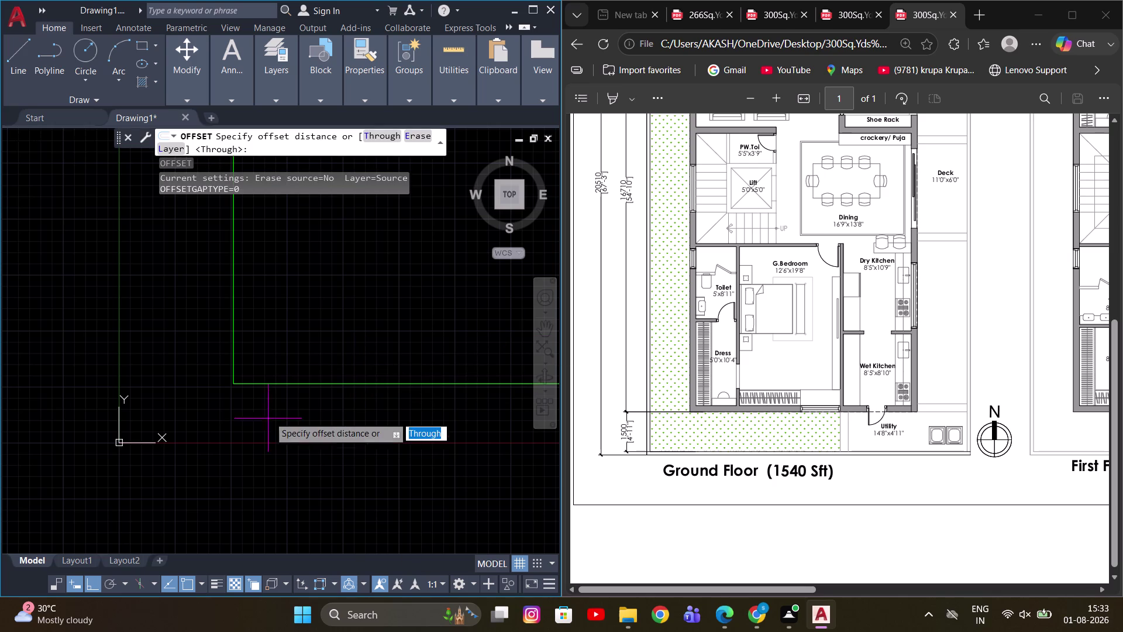
scroll(up, 3)
scroll(down, 3)
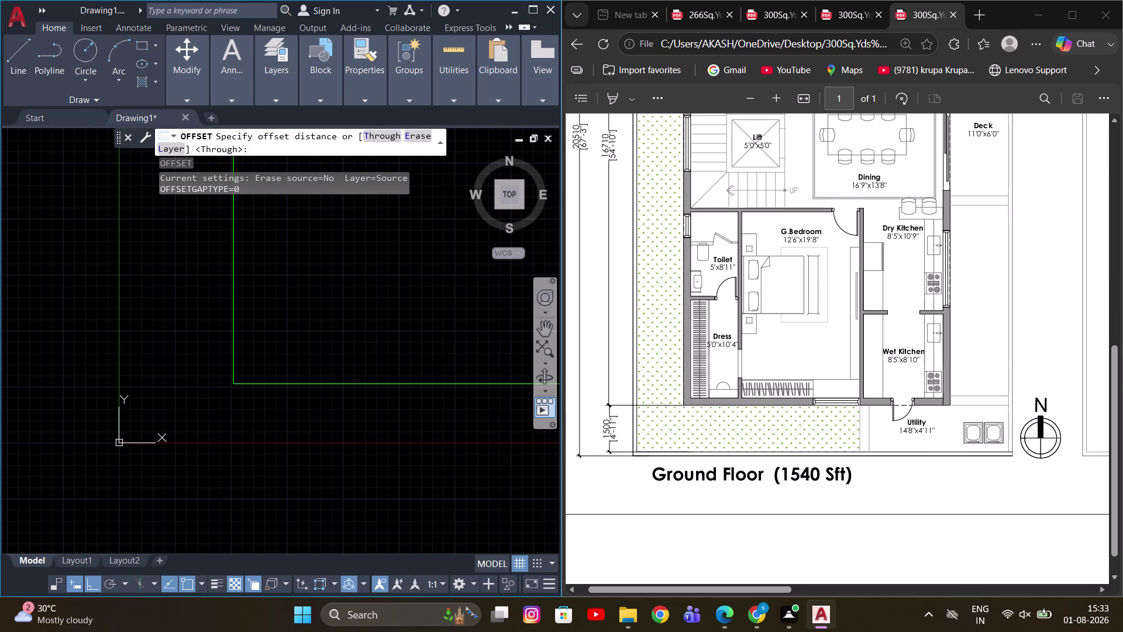
scroll(up, 3)
middle_drag(429, 354, 362, 377)
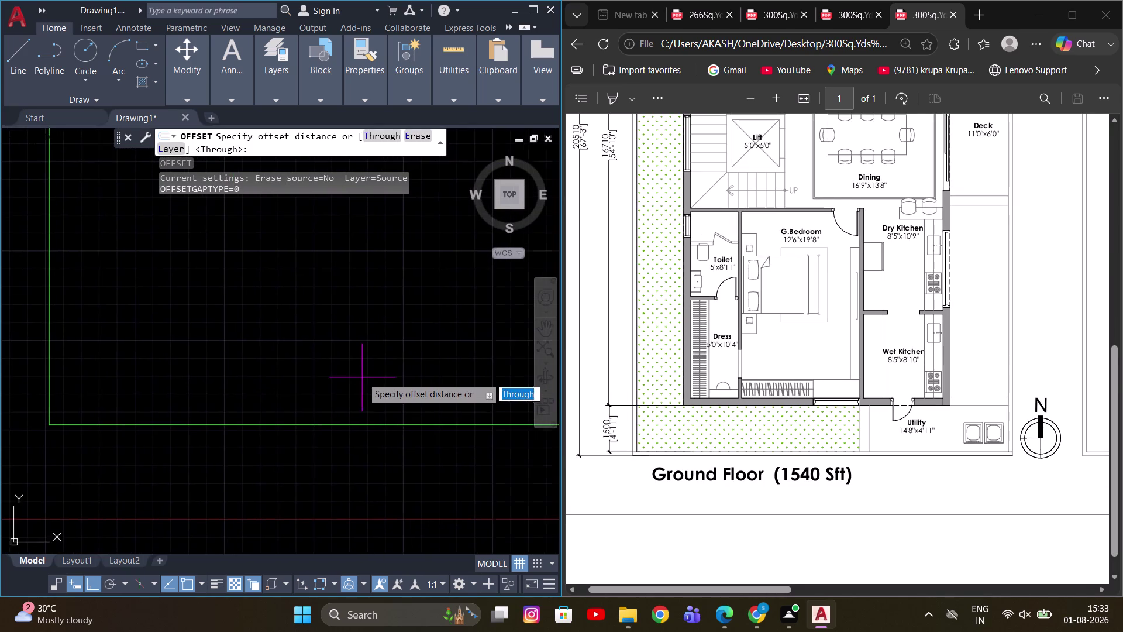
scroll(down, 3)
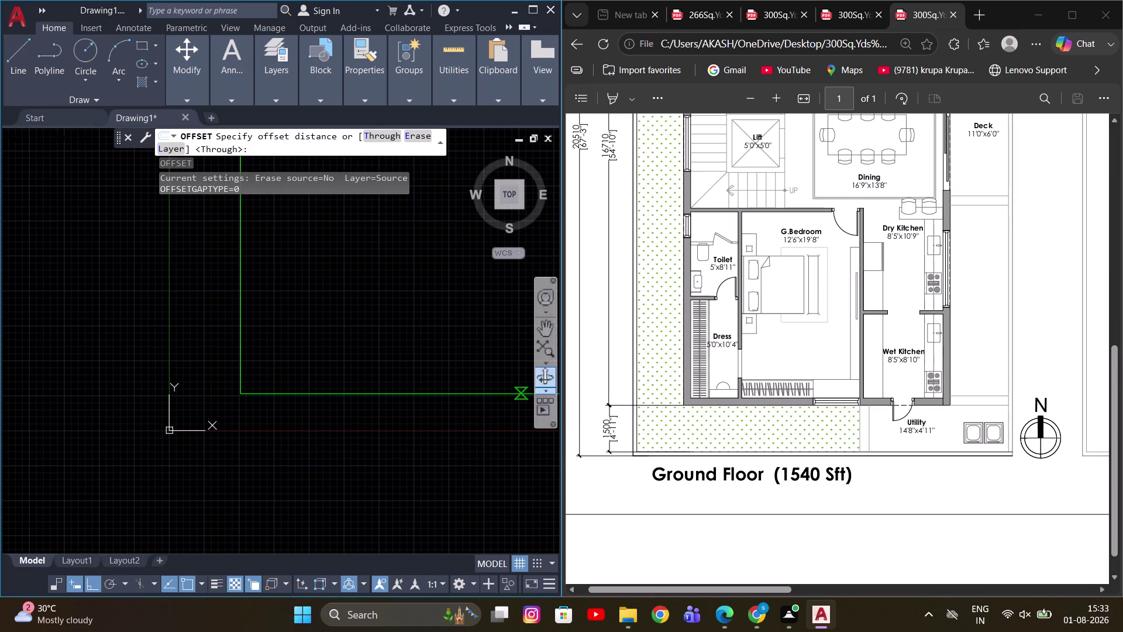
scroll(down, 3)
middle_drag(327, 342, 283, 391)
key(Escape)
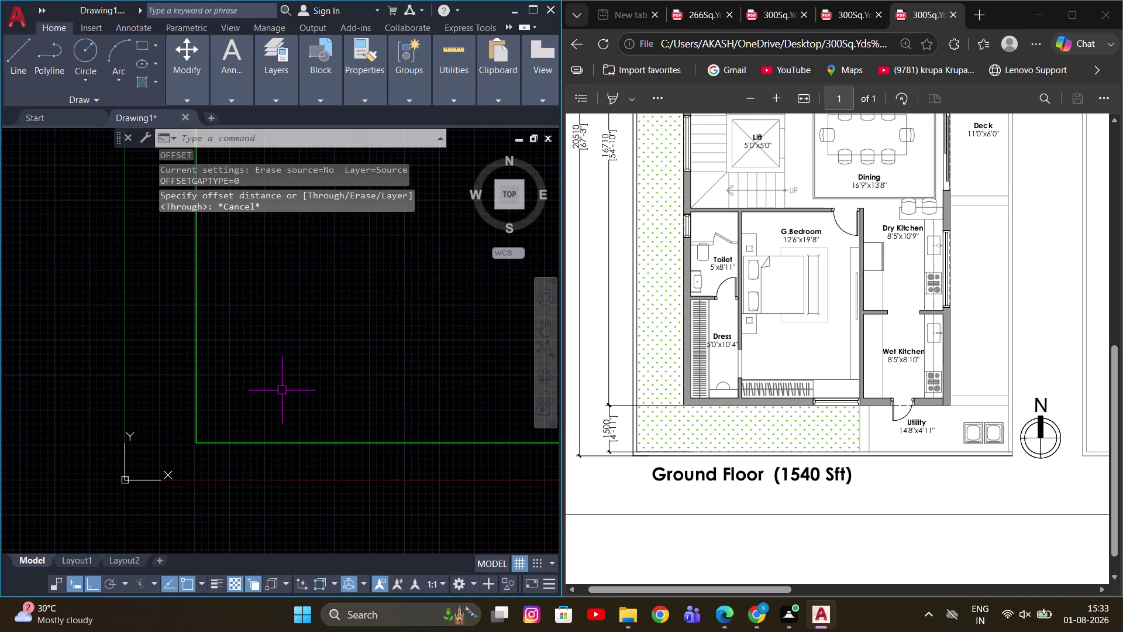
Offset the bottom and left wall lines inward by 6 inches.
key(o)
key(space)
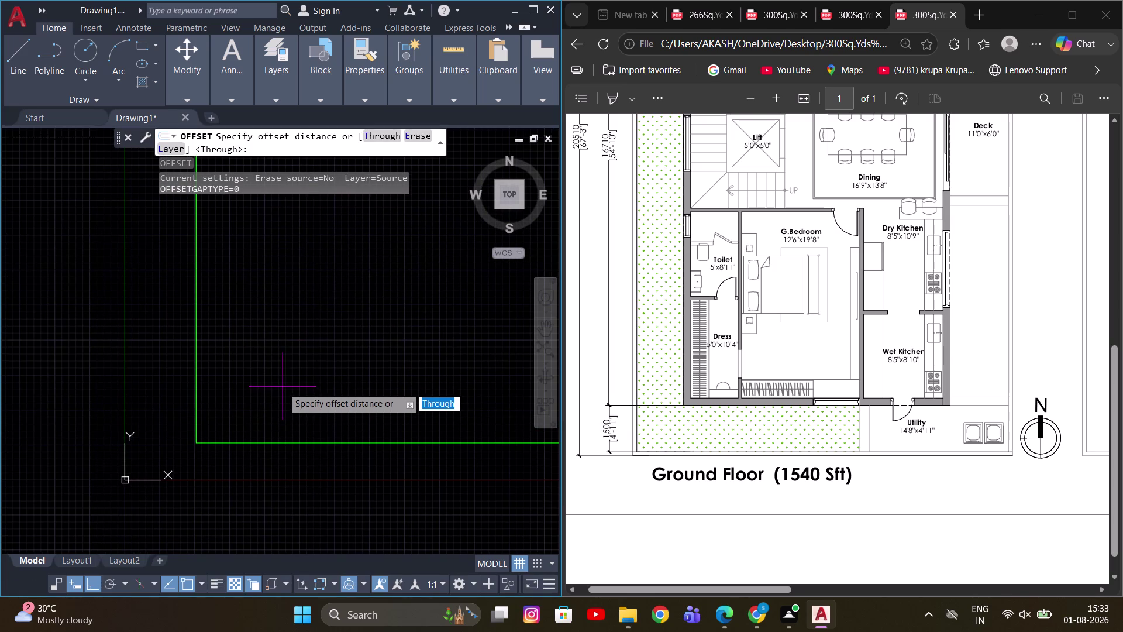
key(6)
key(Return)
click(289, 446)
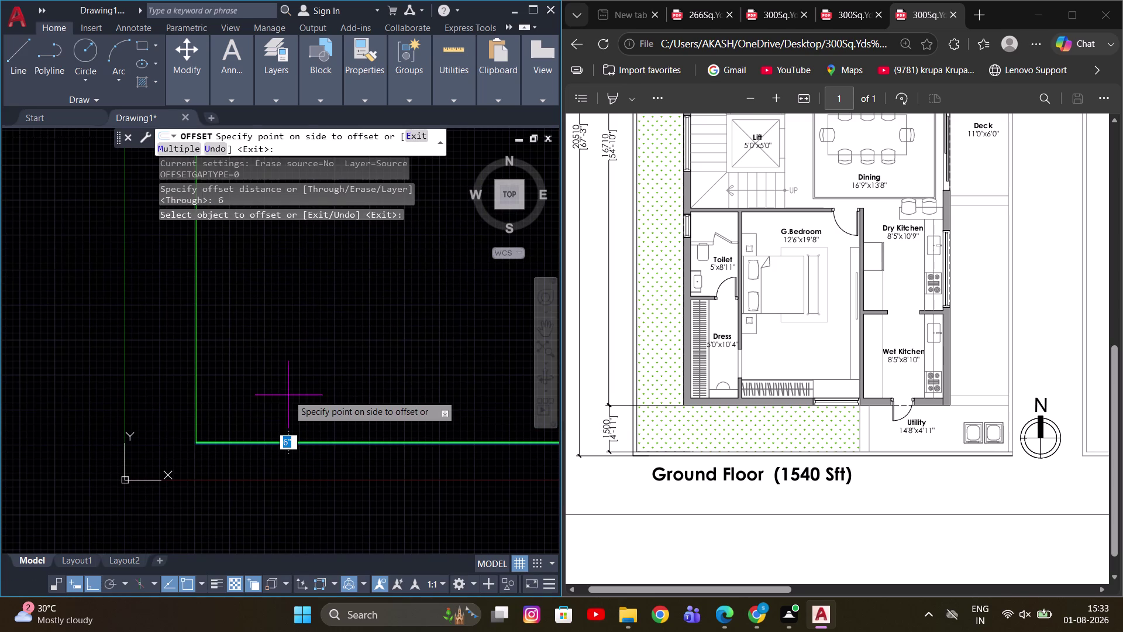
scroll(up, 3)
scroll(up, 3)
click(254, 342)
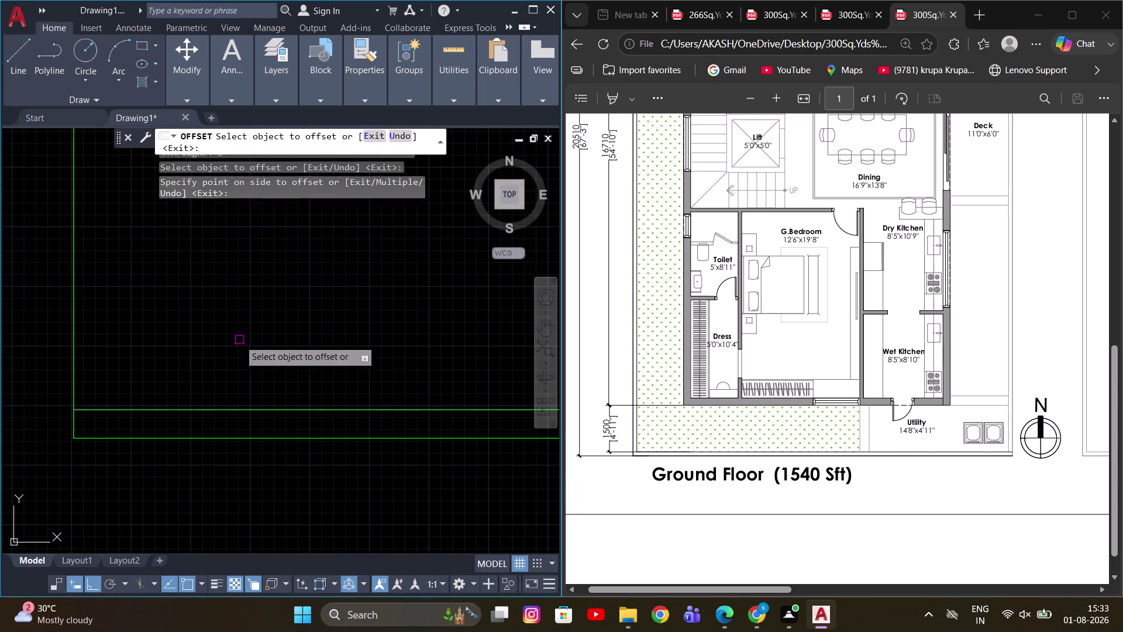
click(69, 346)
click(78, 342)
click(234, 340)
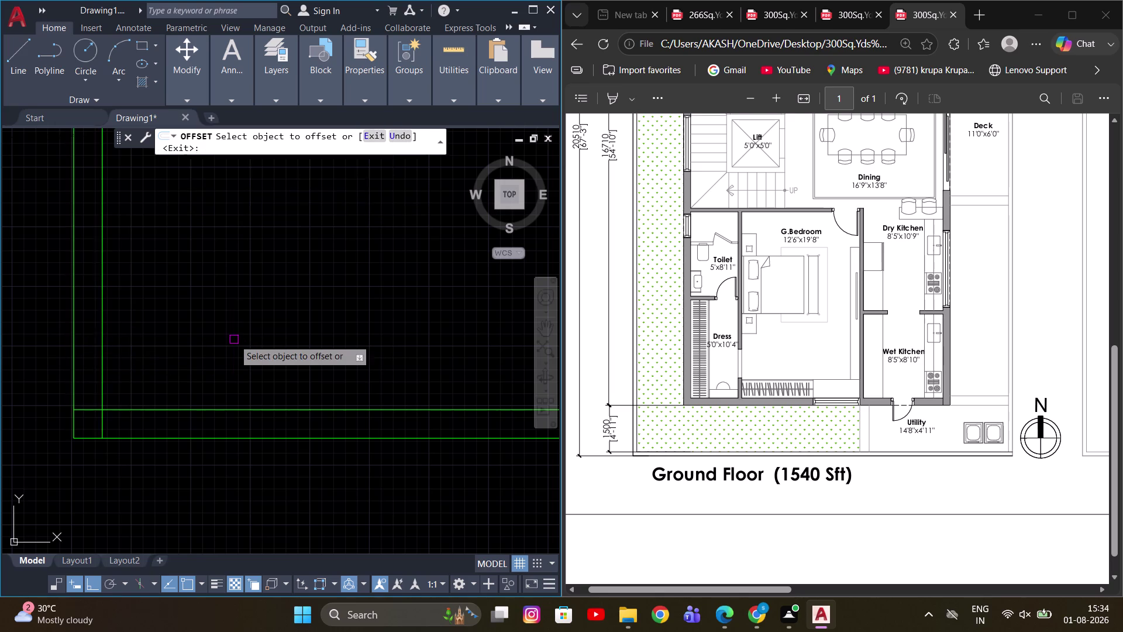
End the offset and pan along the wall lines to review the double-line corner.
scroll(down, 3)
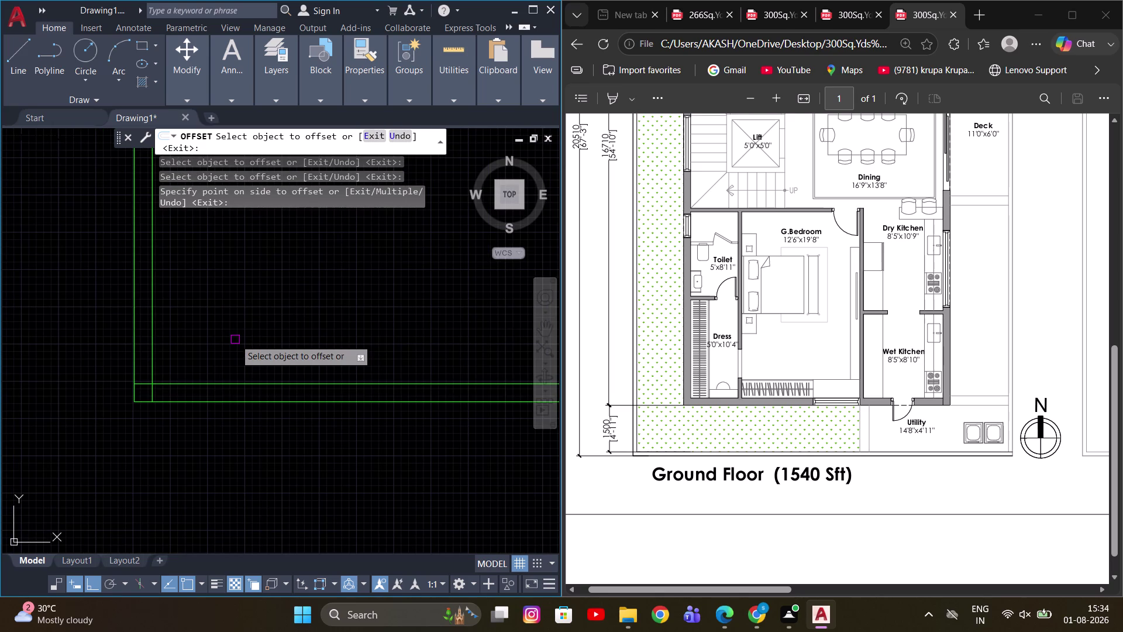
scroll(down, 3)
middle_drag(267, 333, 258, 332)
scroll(up, 3)
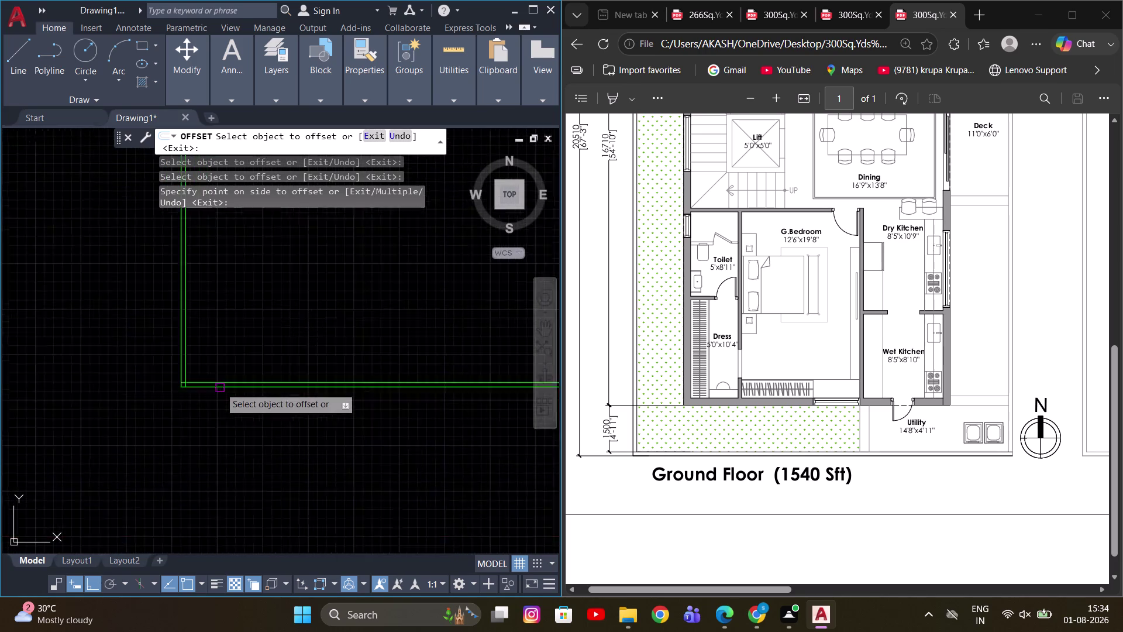
scroll(up, 3)
middle_drag(169, 375, 358, 356)
scroll(down, 3)
middle_drag(340, 285, 349, 314)
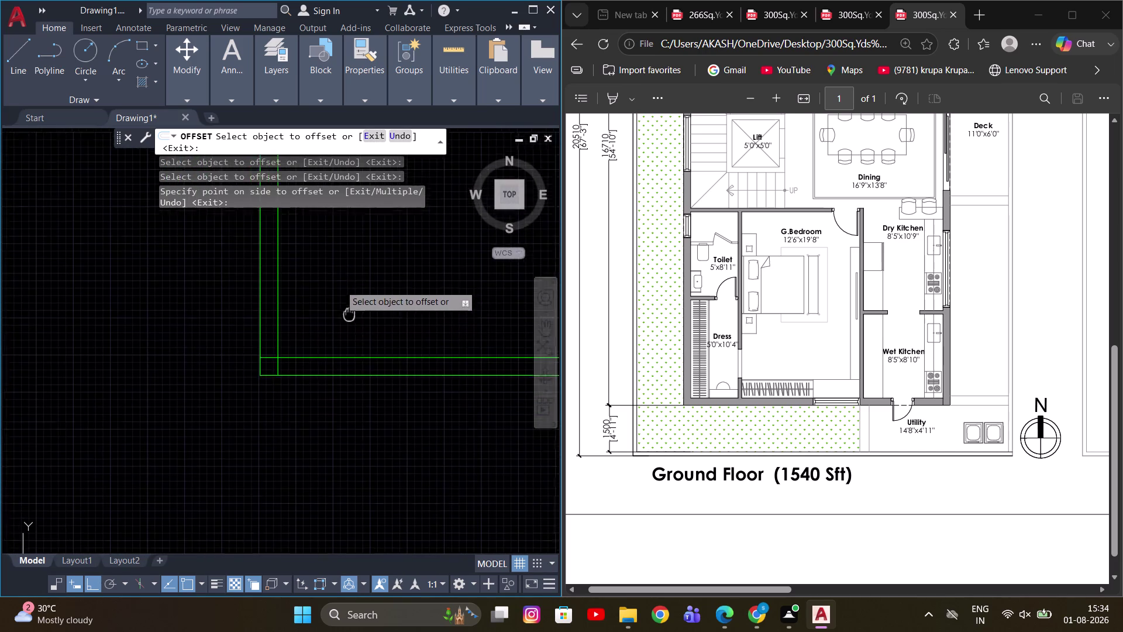
middle_drag(349, 314, 352, 324)
scroll(up, 3)
key(Escape)
middle_drag(288, 330, 228, 369)
scroll(down, 3)
middle_drag(268, 362, 246, 377)
key(o)
key(space)
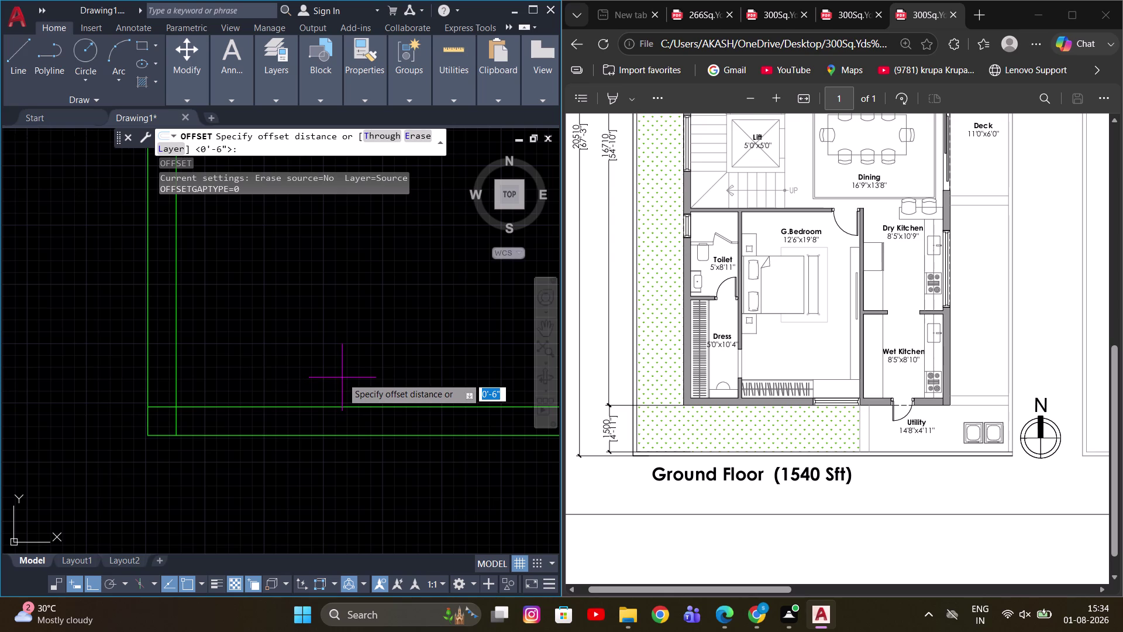
Offset the bottom wall line upward by 4'11".
text(4')
text(11)
key(Return)
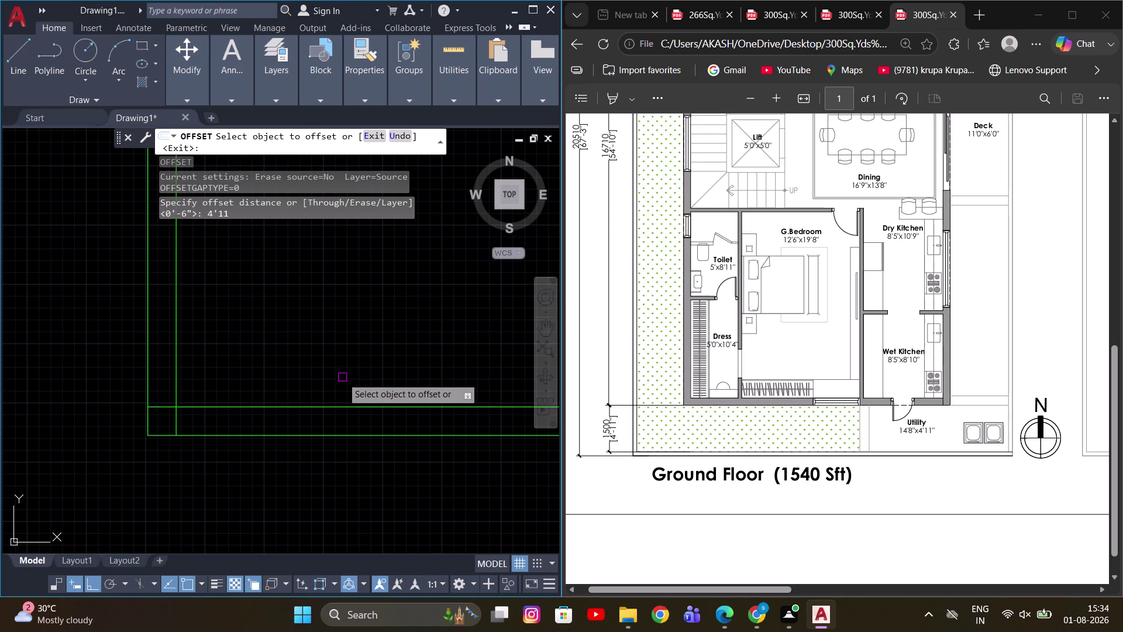
click(309, 409)
scroll(down, 3)
middle_drag(355, 268, 272, 429)
click(269, 398)
Offset the left wall line by the same 4'11" distance.
scroll(up, 3)
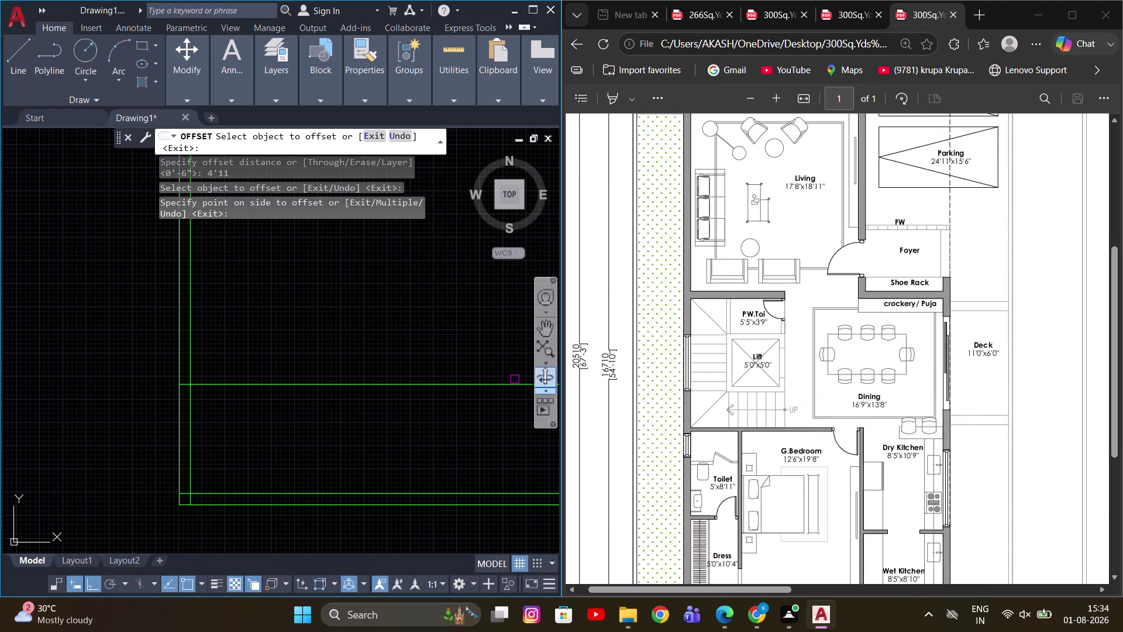
scroll(up, 3)
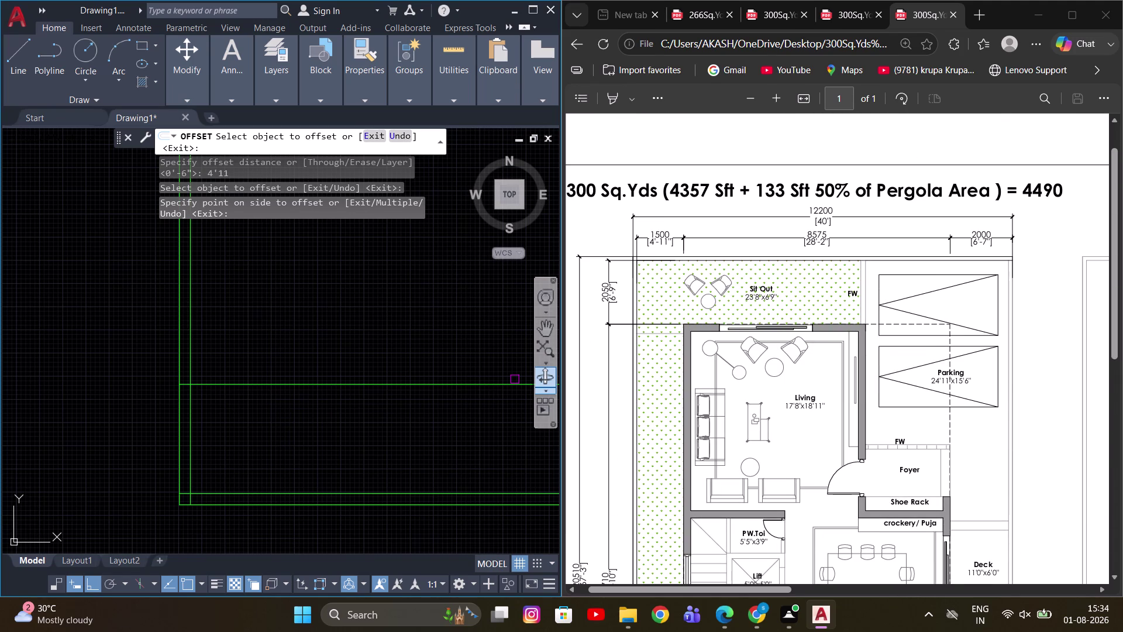
scroll(down, 3)
scroll(up, 3)
middle_drag(286, 297, 173, 298)
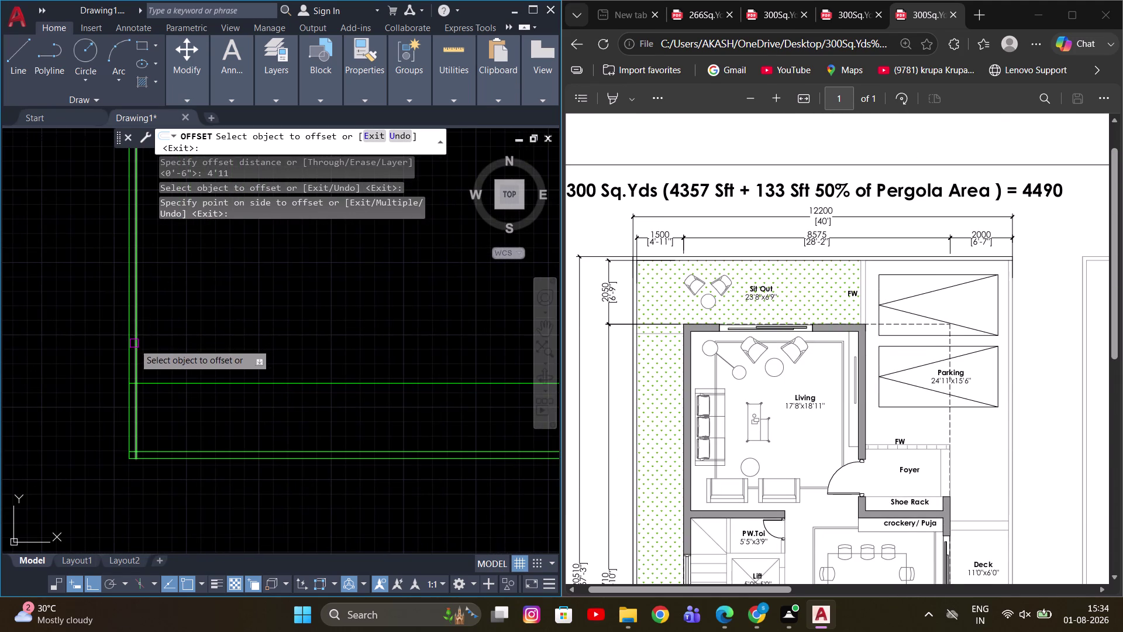
click(133, 343)
click(293, 348)
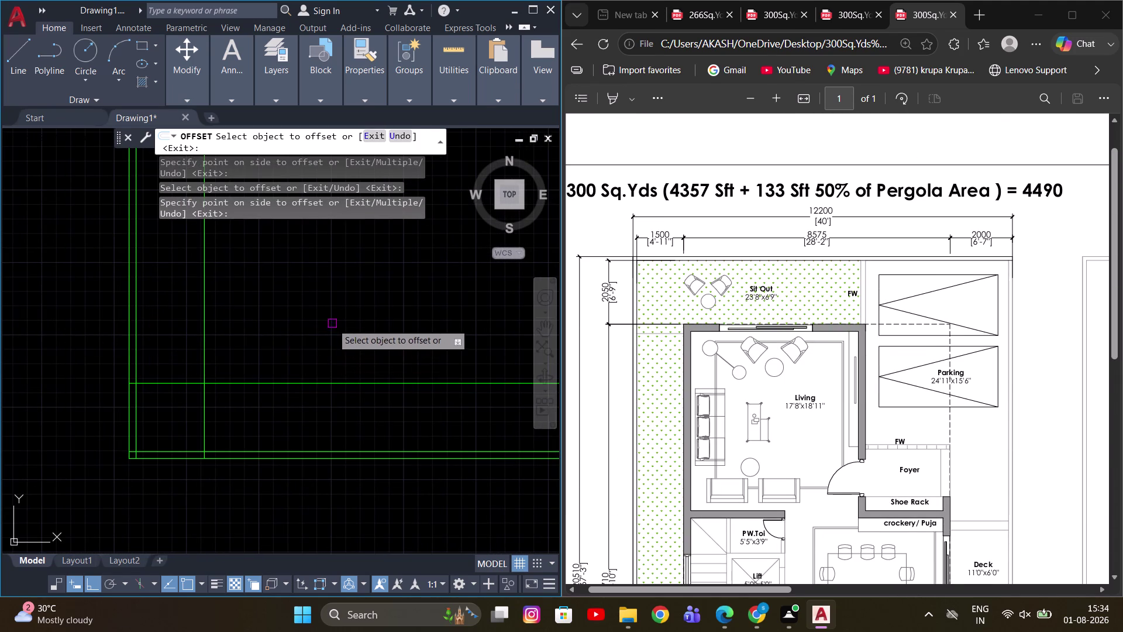
key(Escape)
text(DS)
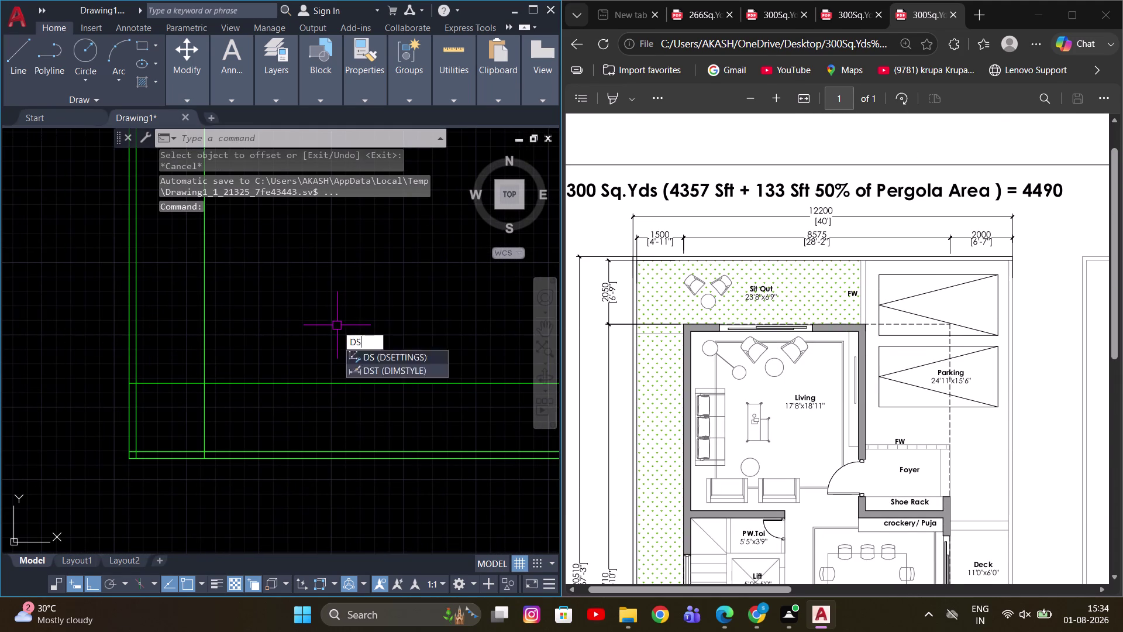
key(space)
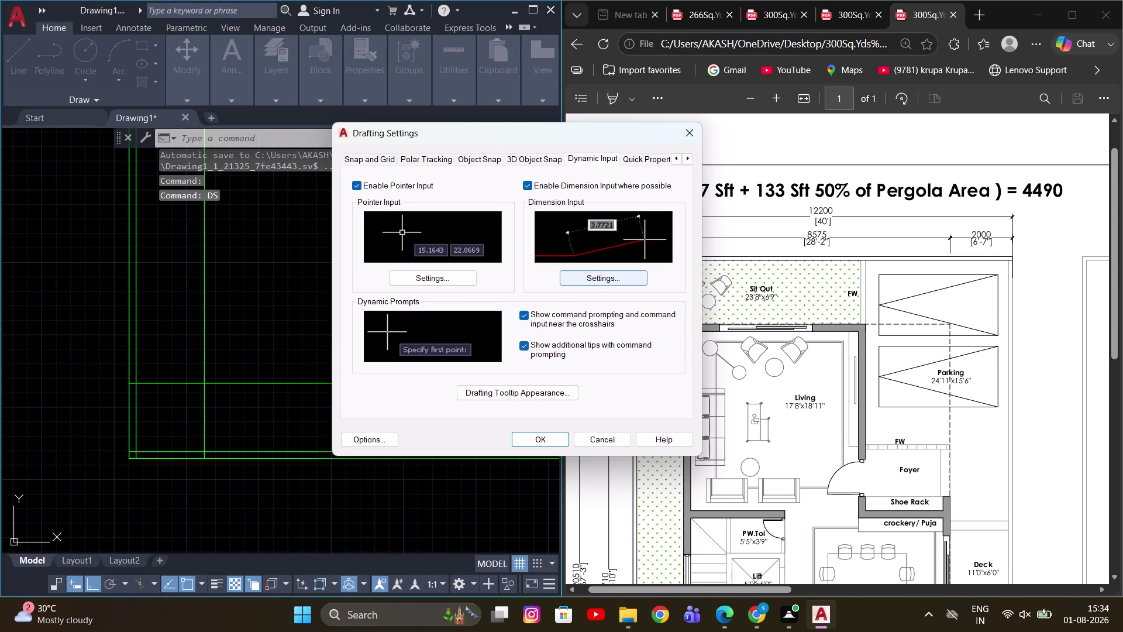
click(456, 276)
click(725, 158)
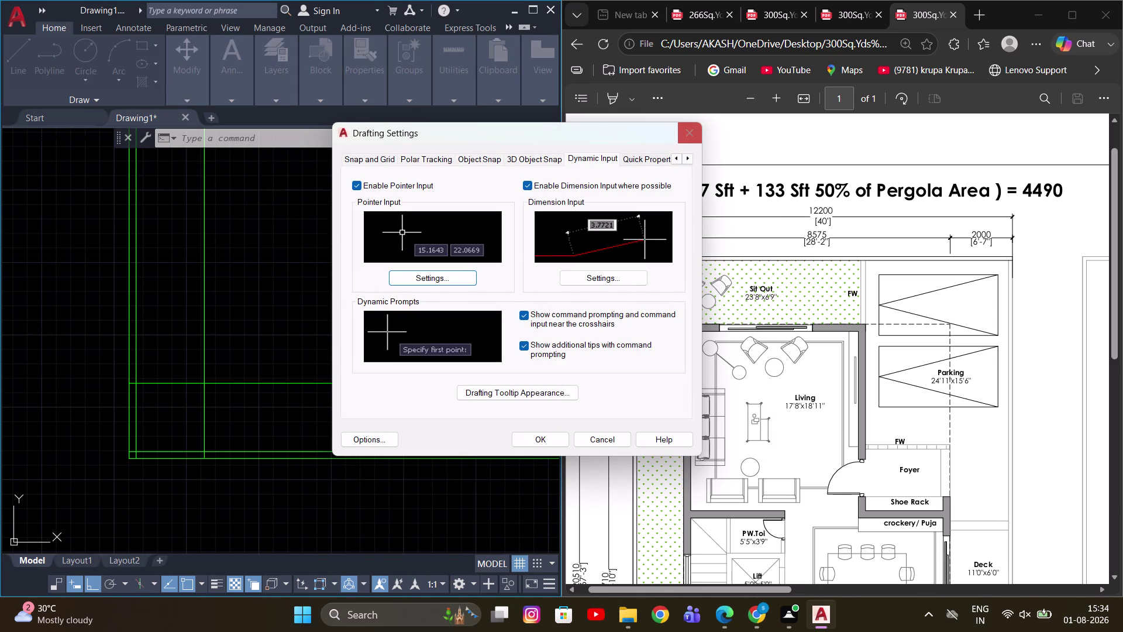
scroll(down, 3)
click(686, 158)
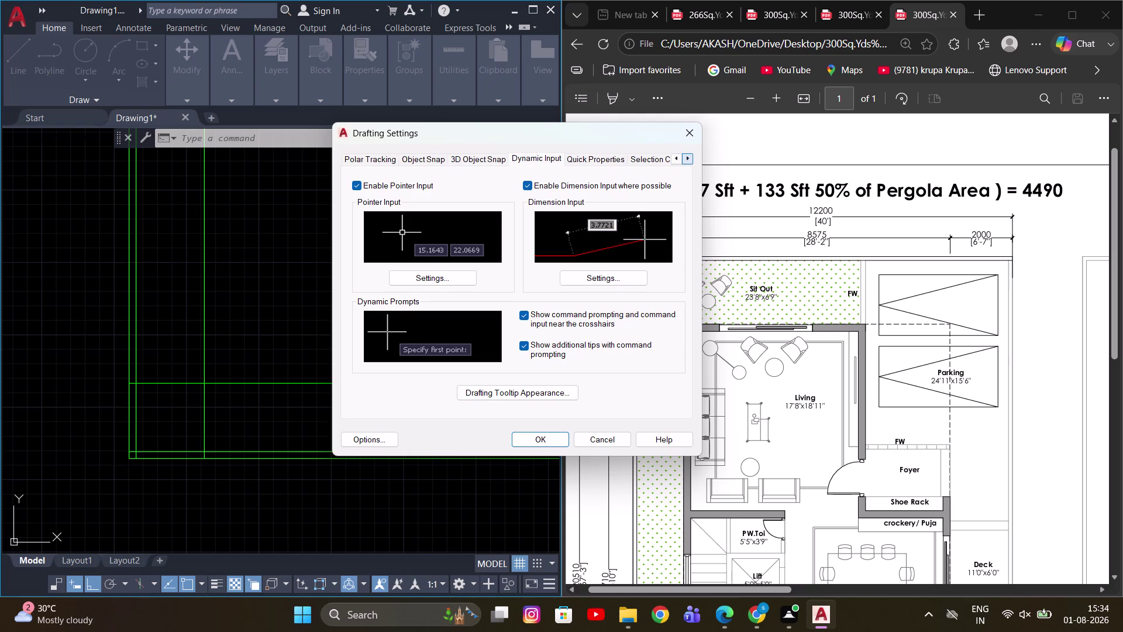
click(650, 155)
click(362, 180)
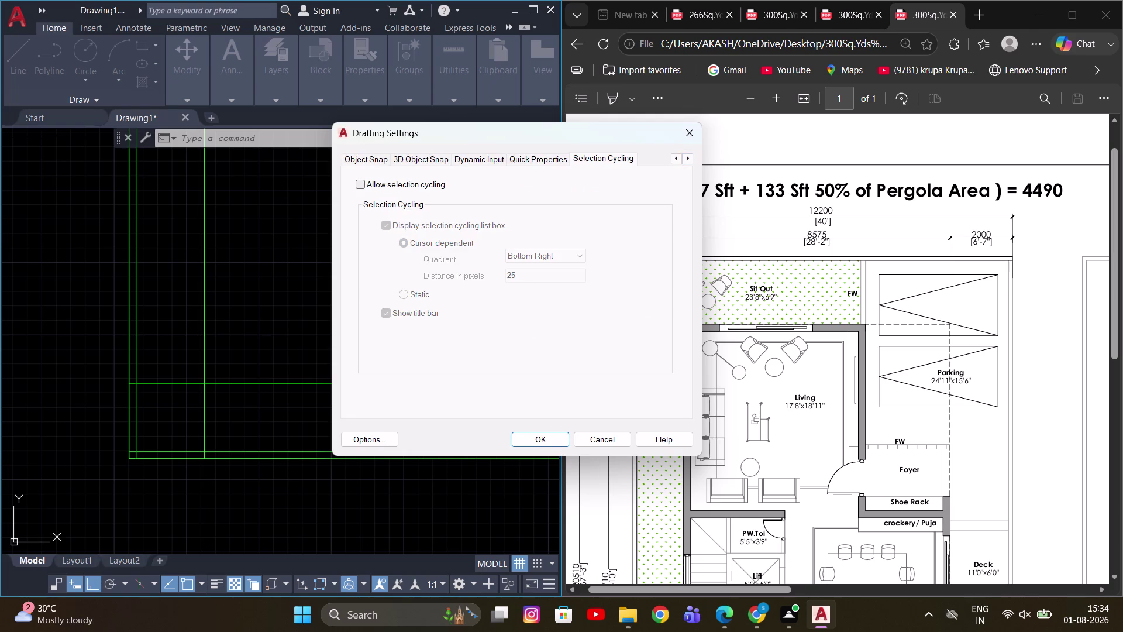
click(549, 438)
scroll(down, 3)
middle_drag(199, 286, 242, 309)
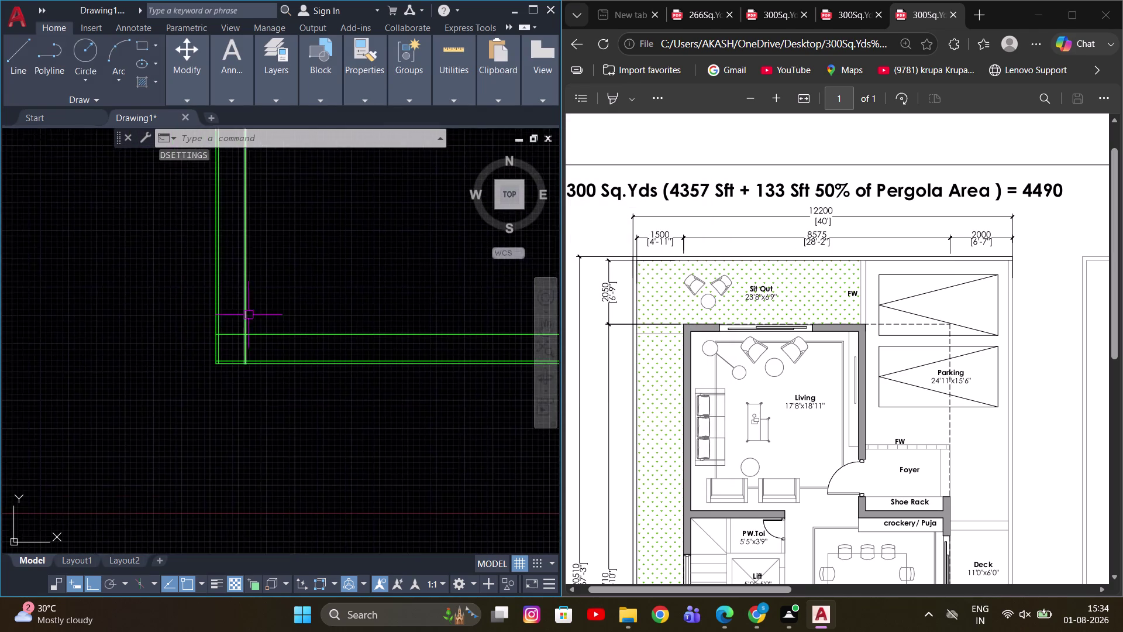
scroll(up, 3)
key(Escape)
scroll(down, 3)
scroll(down, 3)
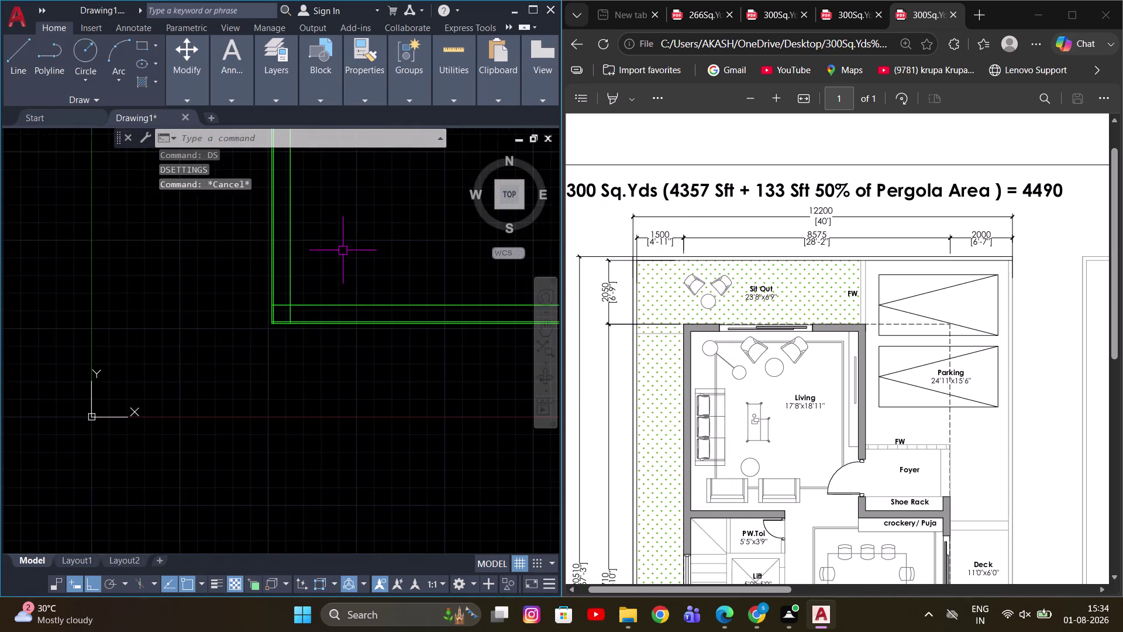
middle_drag(345, 247, 289, 437)
scroll(down, 3)
scroll(up, 3)
middle_drag(287, 426, 323, 280)
scroll(down, 3)
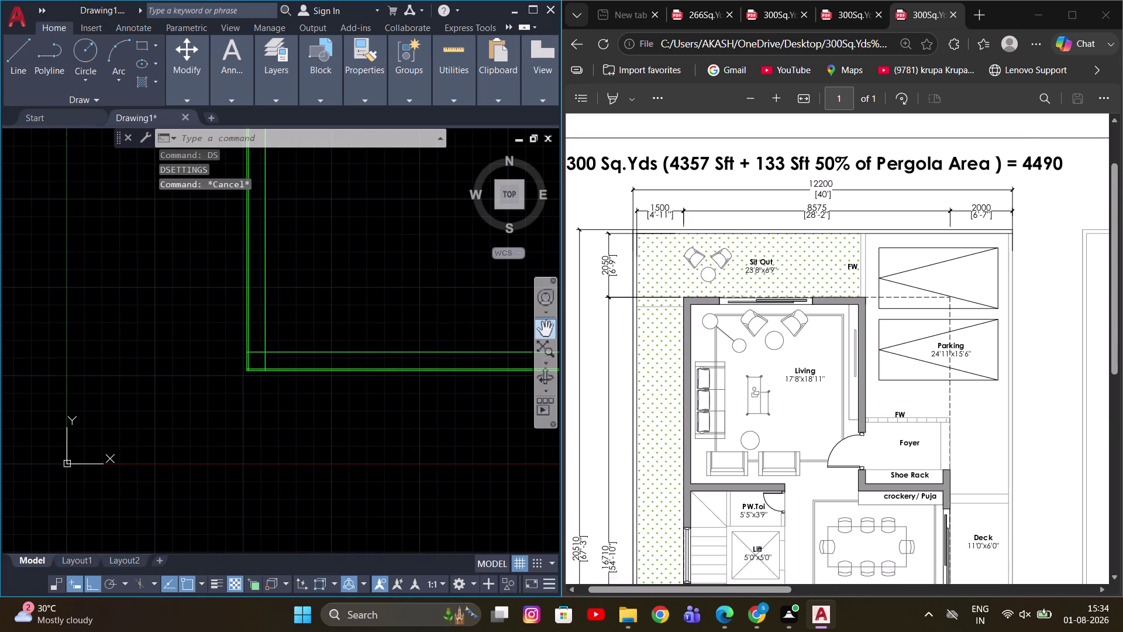
scroll(down, 3)
scroll(up, 3)
scroll(down, 3)
scroll(up, 3)
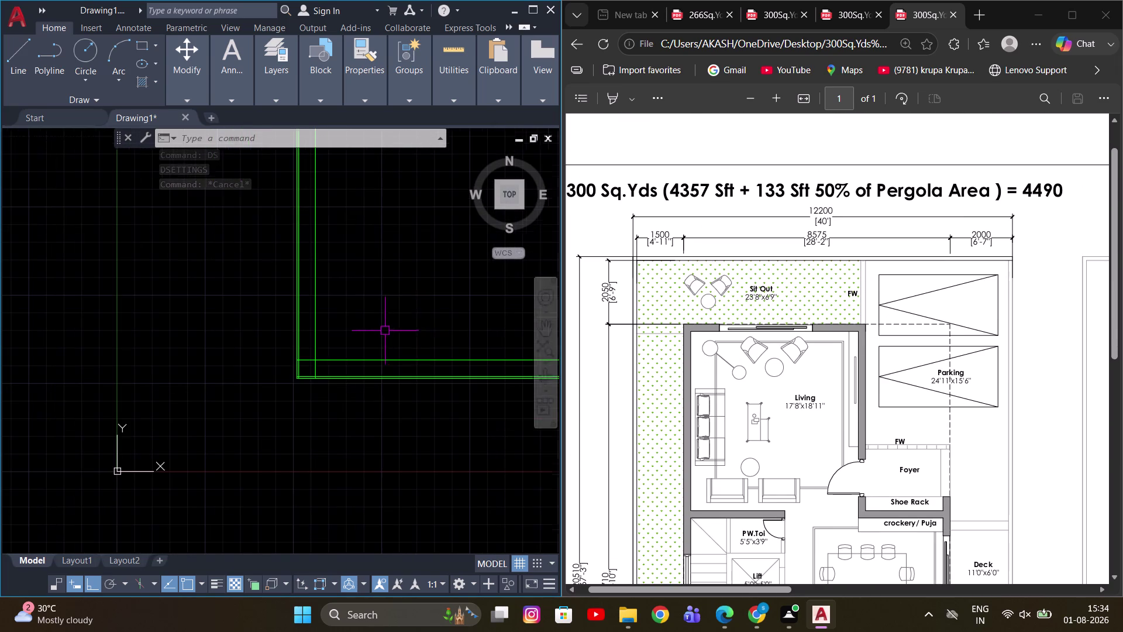
scroll(down, 3)
scroll(down, 3)
scroll(up, 3)
scroll(up, 3)
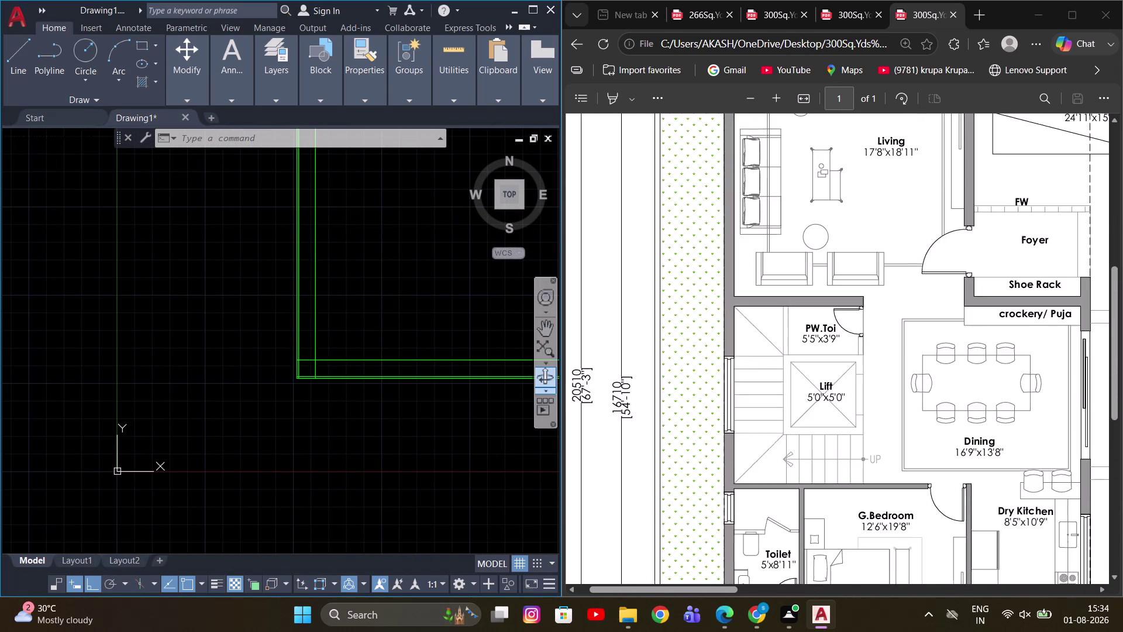
scroll(up, 3)
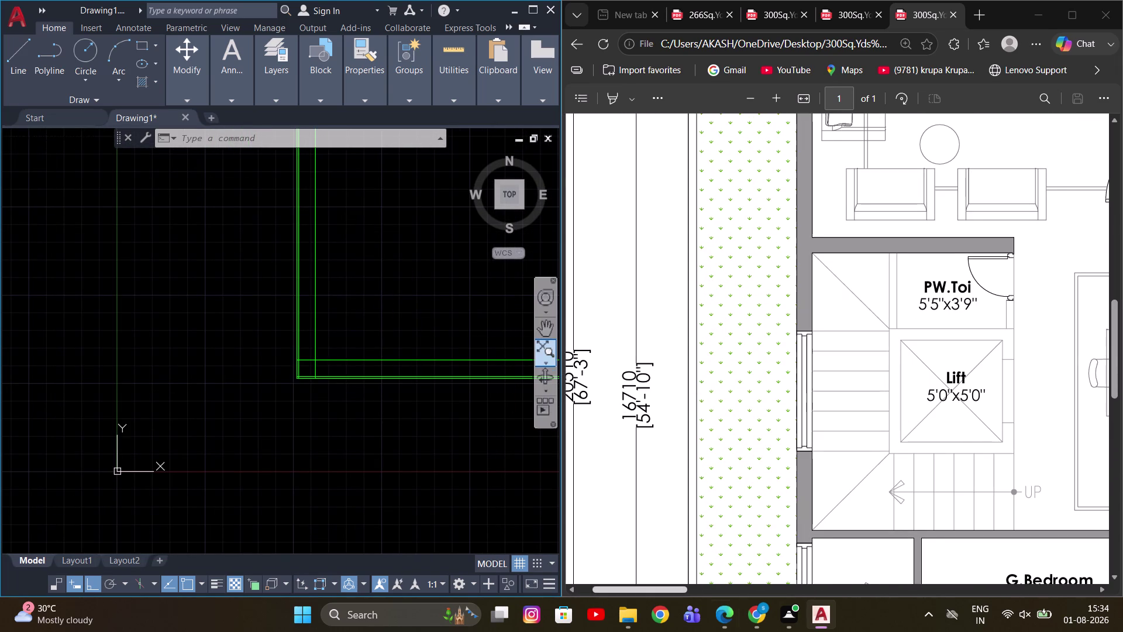
drag(677, 589, 596, 571)
scroll(up, 3)
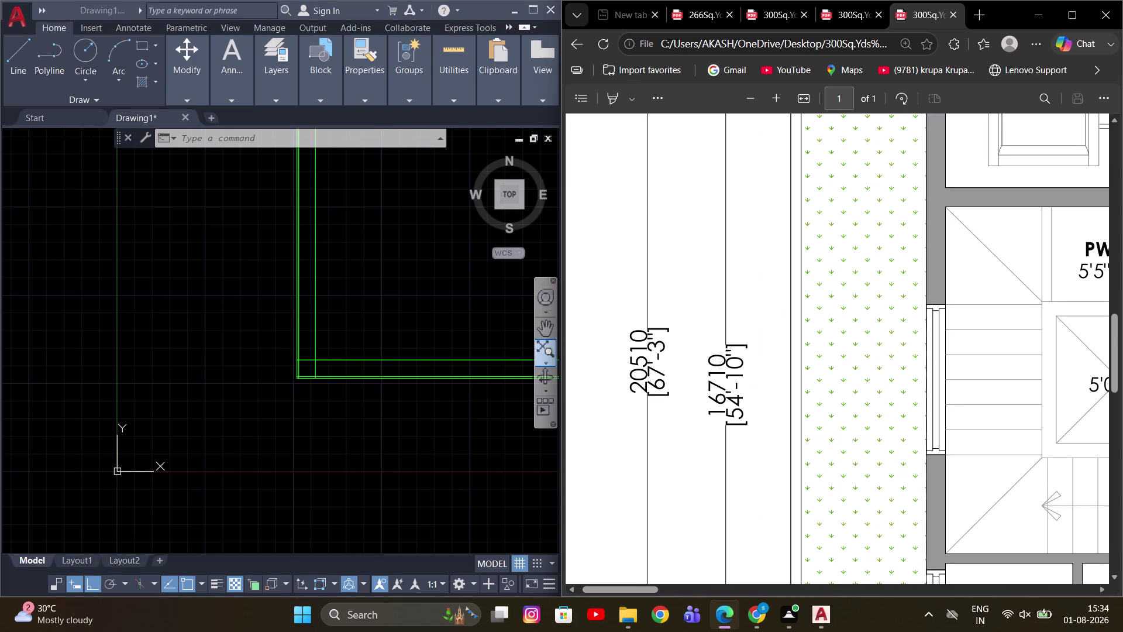
scroll(down, 3)
scroll(down, 3)
scroll(up, 3)
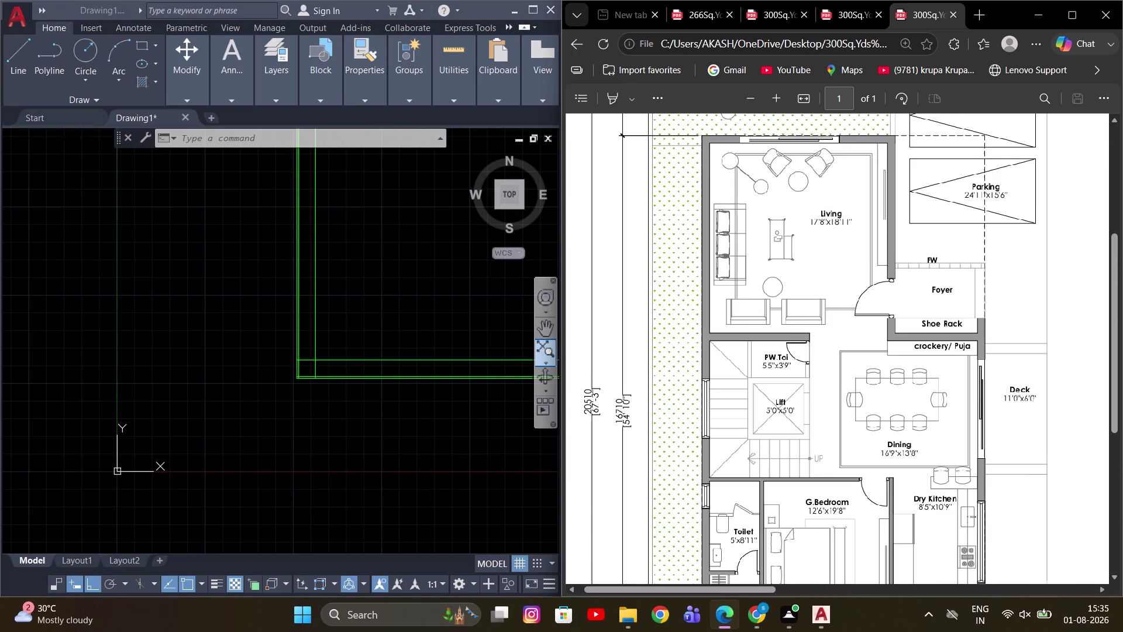
middle_drag(438, 319, 304, 396)
middle_drag(347, 340, 274, 381)
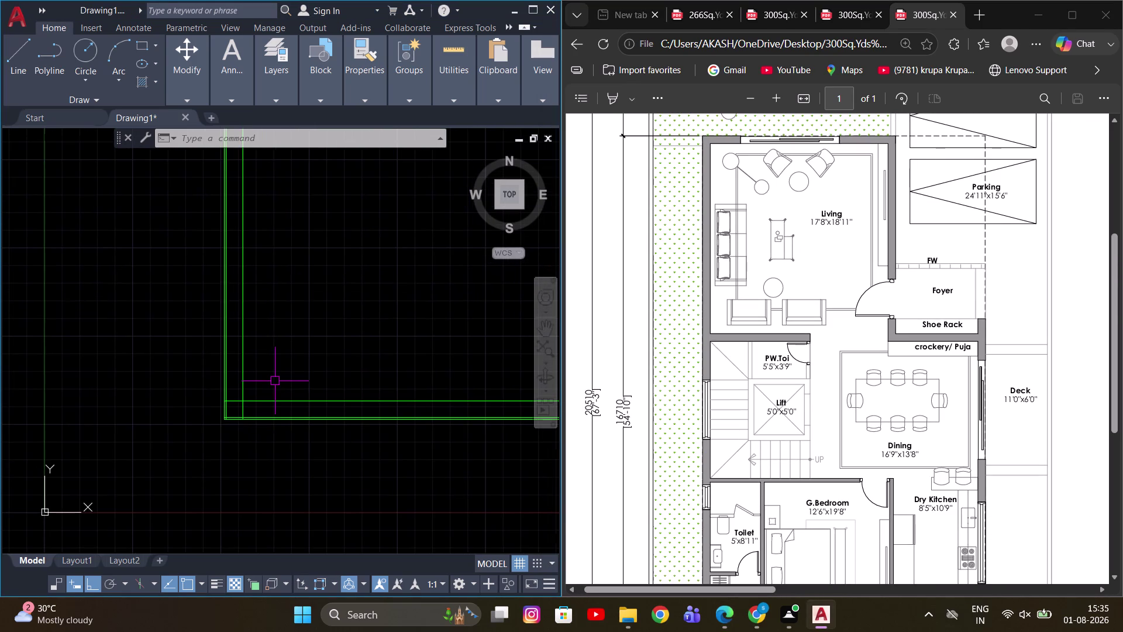
Begin an offset using the Through option.
key(o)
key(space)
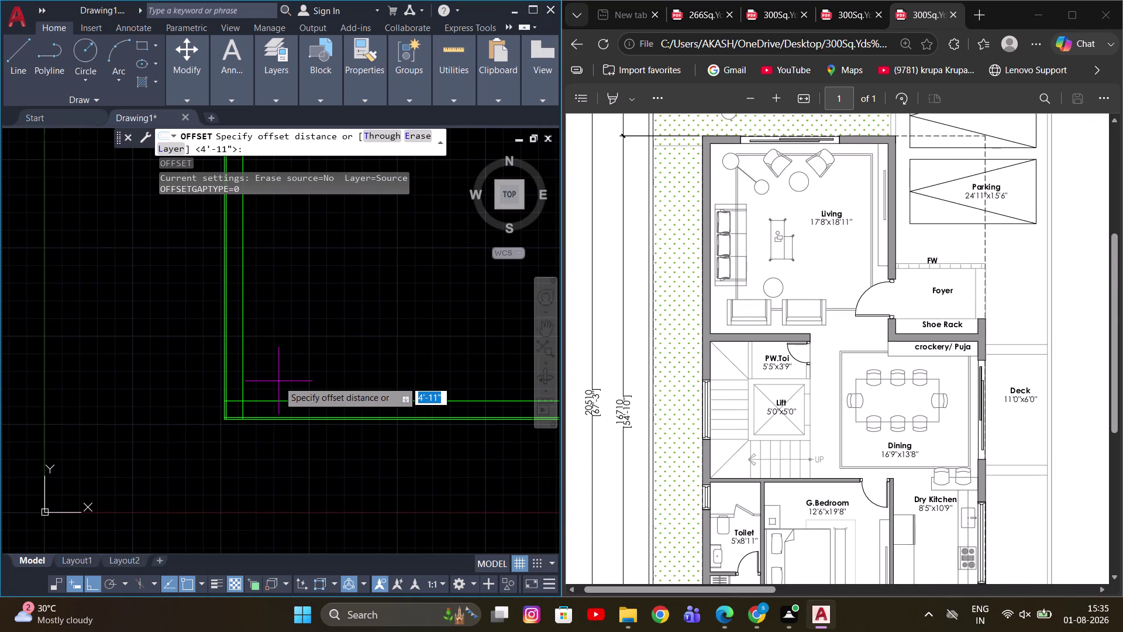
key(t)
key(space)
scroll(up, 3)
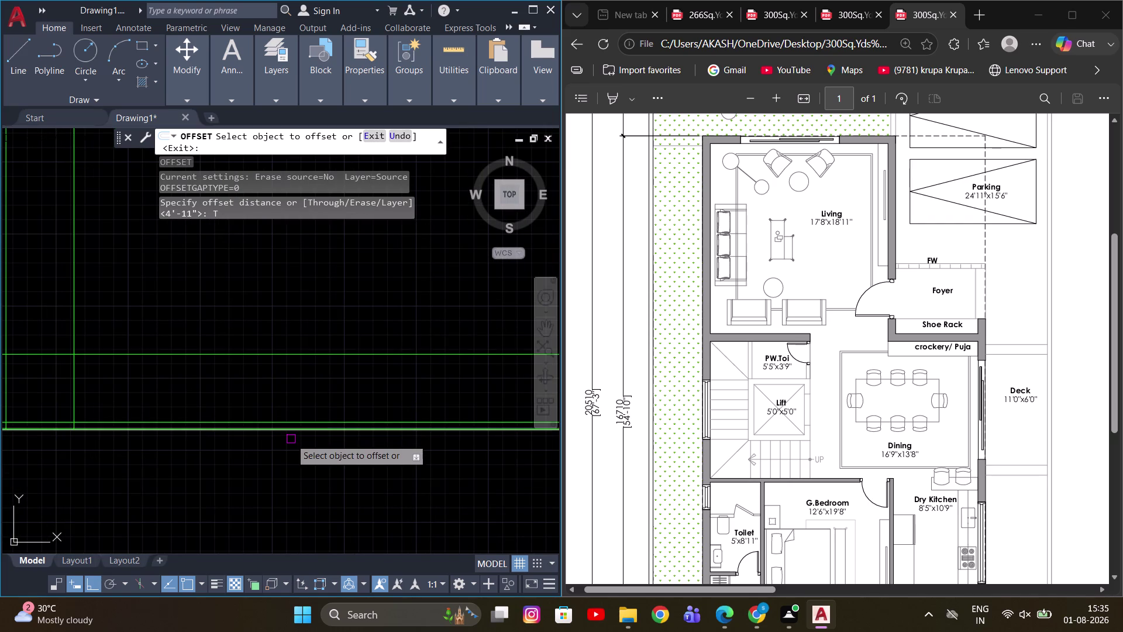
scroll(down, 3)
scroll(up, 3)
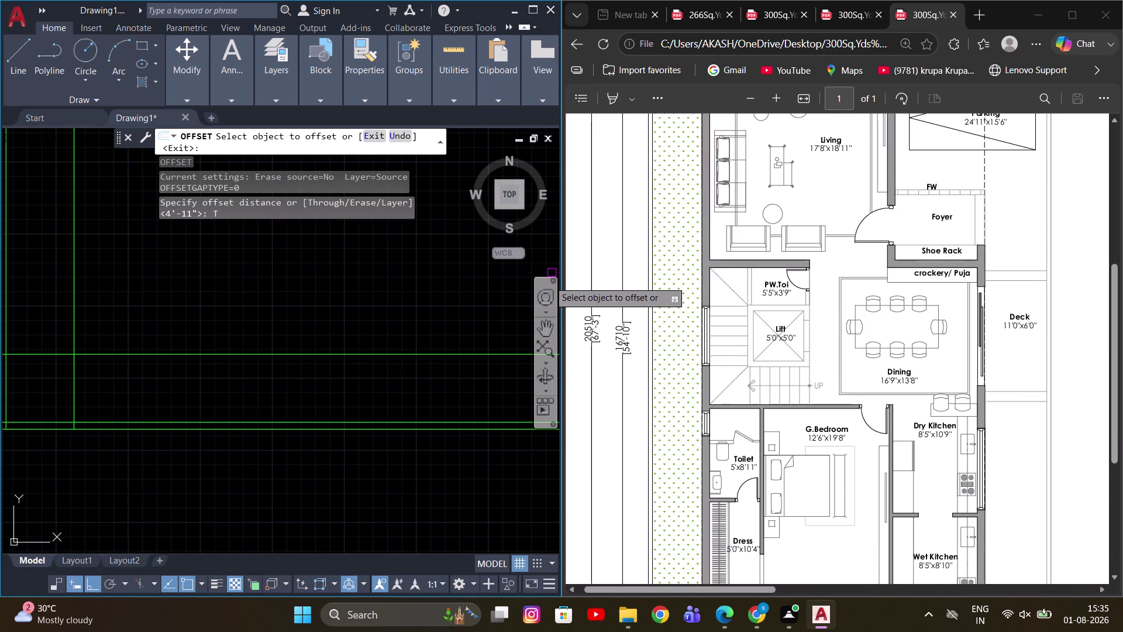
Drag the split divider to widen the AutoCAD window beside the PDF.
drag(561, 234, 638, 240)
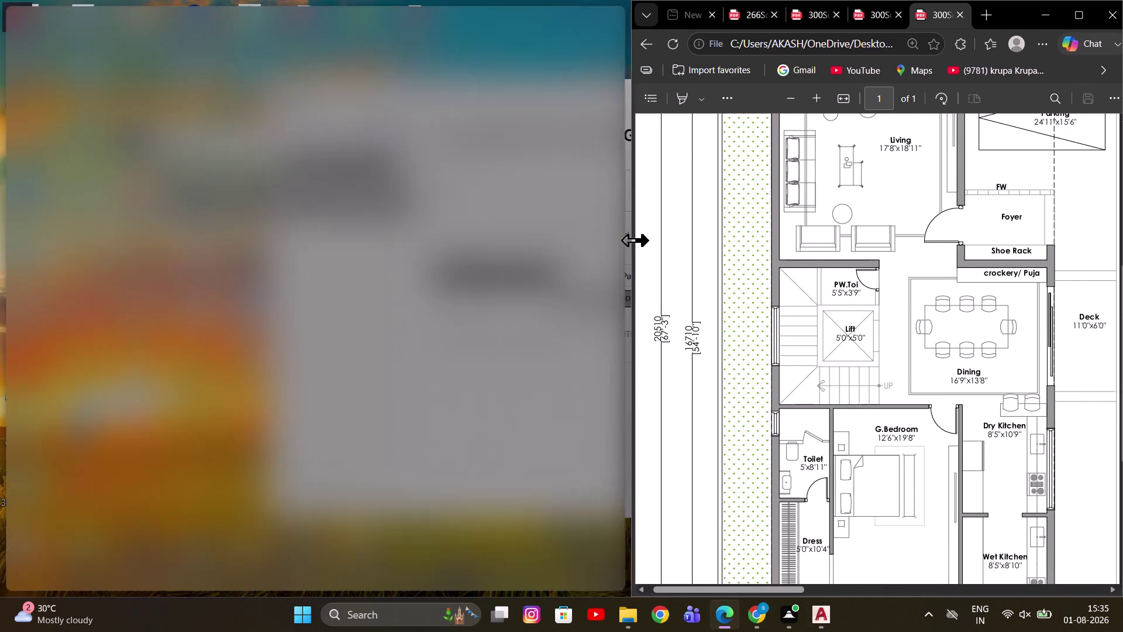
drag(638, 240, 671, 244)
scroll(down, 3)
click(430, 280)
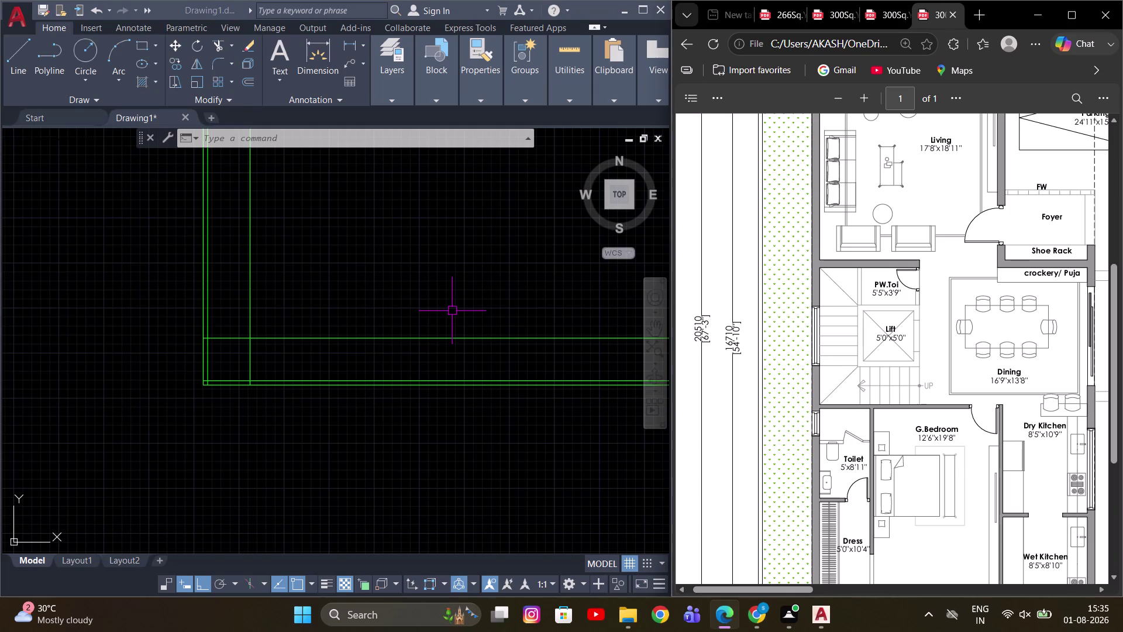
Offset the bottom wall line 67'3" with the Through option.
click(394, 264)
click(353, 260)
text(O)
key(space)
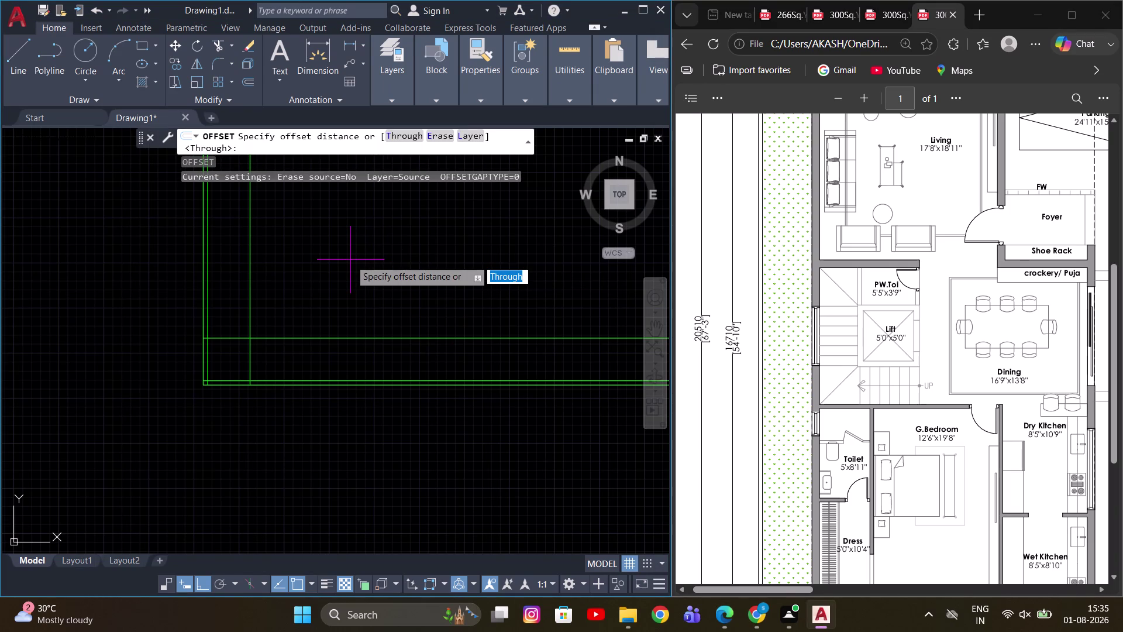
key(t)
key(space)
scroll(up, 3)
click(348, 392)
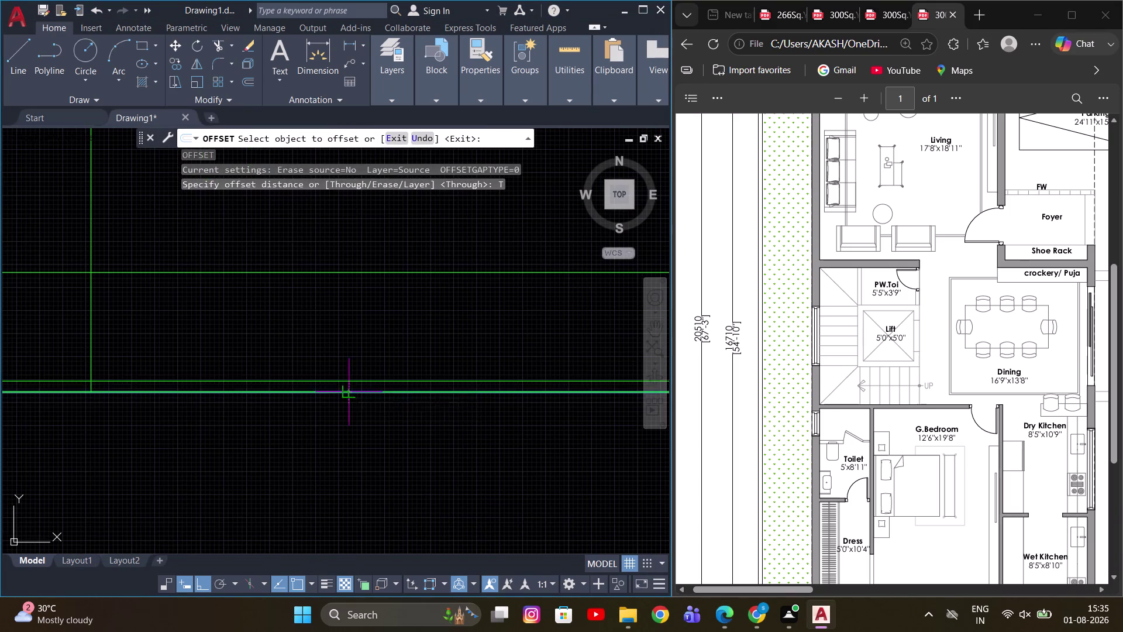
scroll(down, 3)
middle_drag(356, 244, 361, 320)
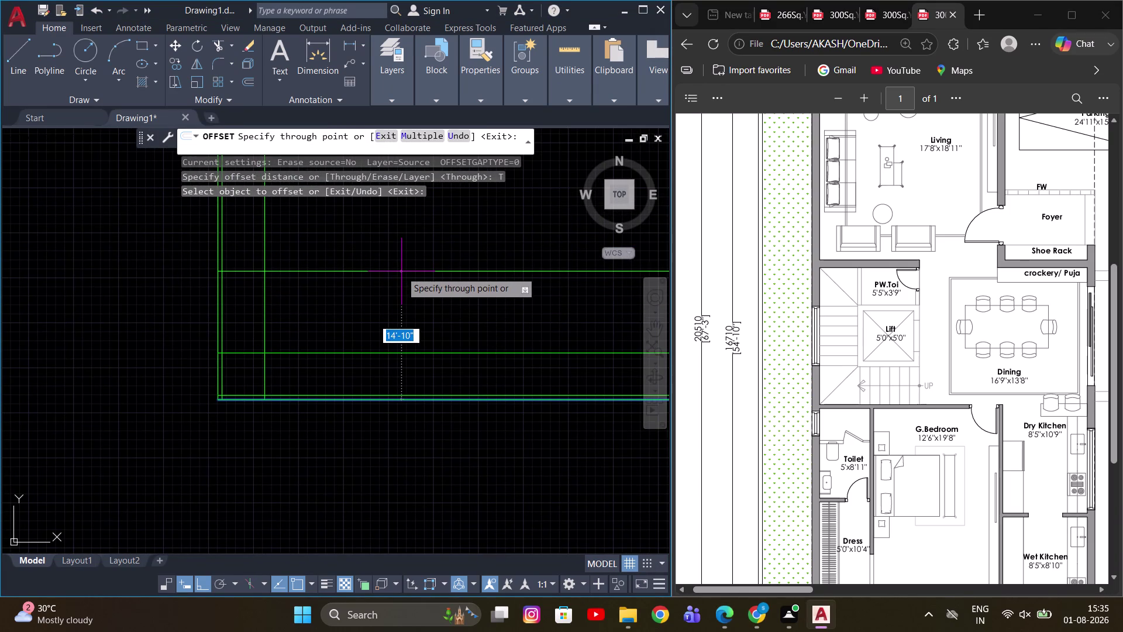
text(67)
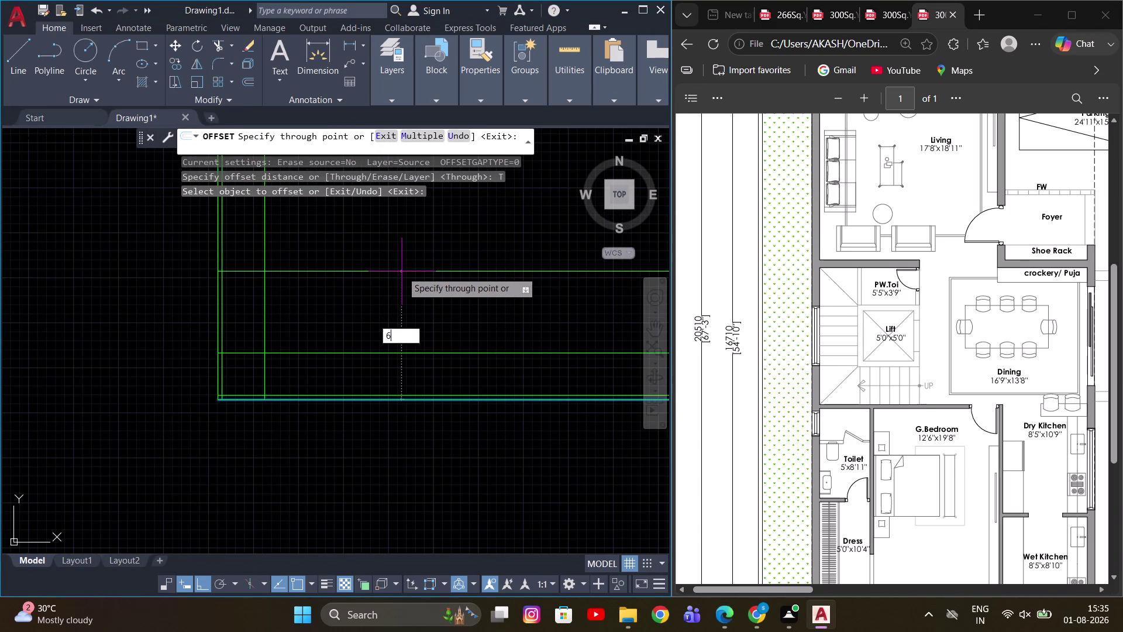
text(')
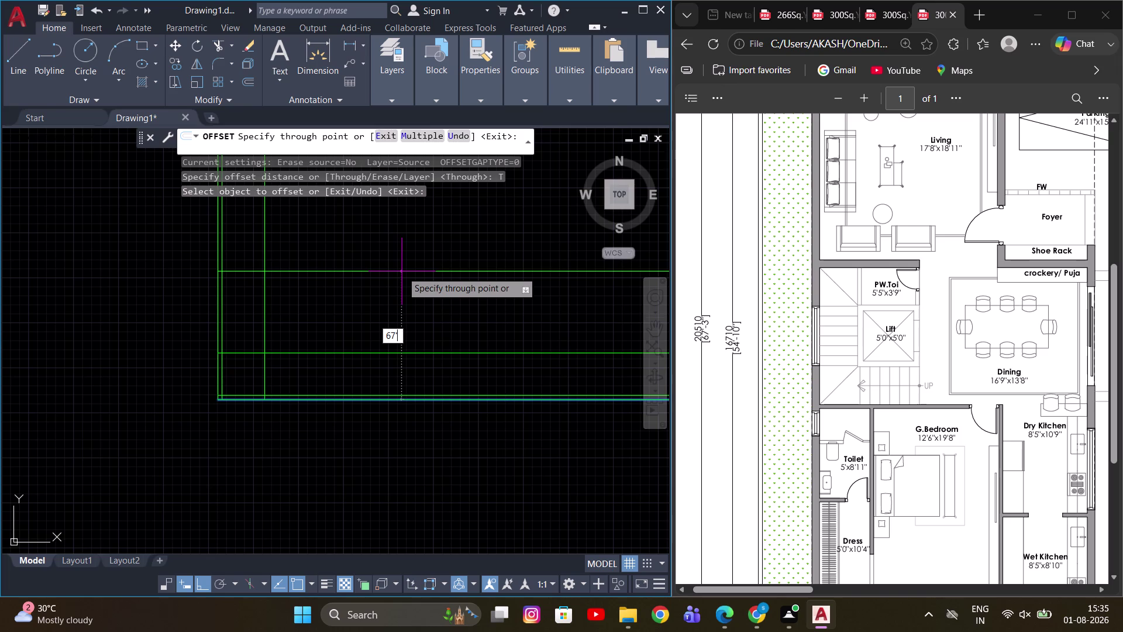
key(3)
key(Return)
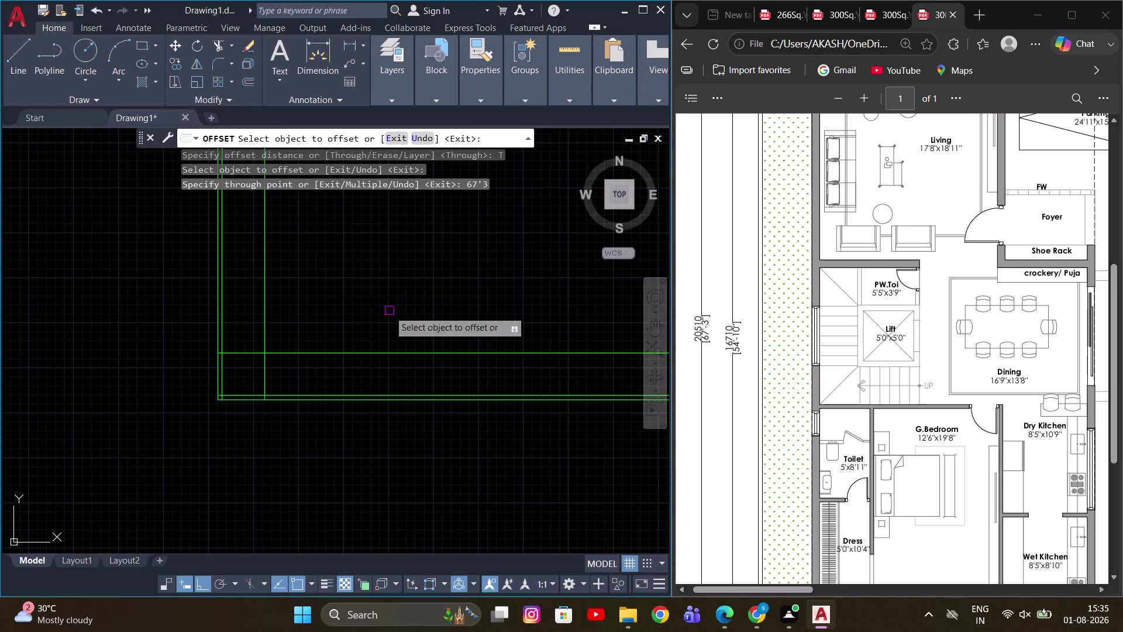
Offset the vertical wall line 40' to set the other far edge.
scroll(down, 3)
scroll(up, 3)
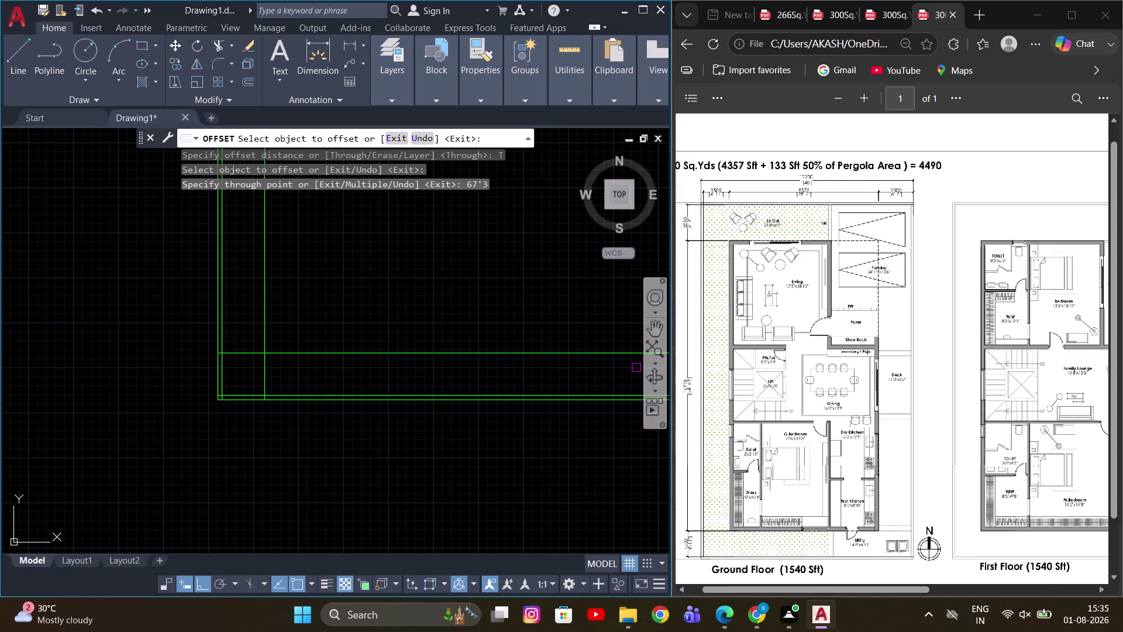
scroll(up, 3)
scroll(down, 3)
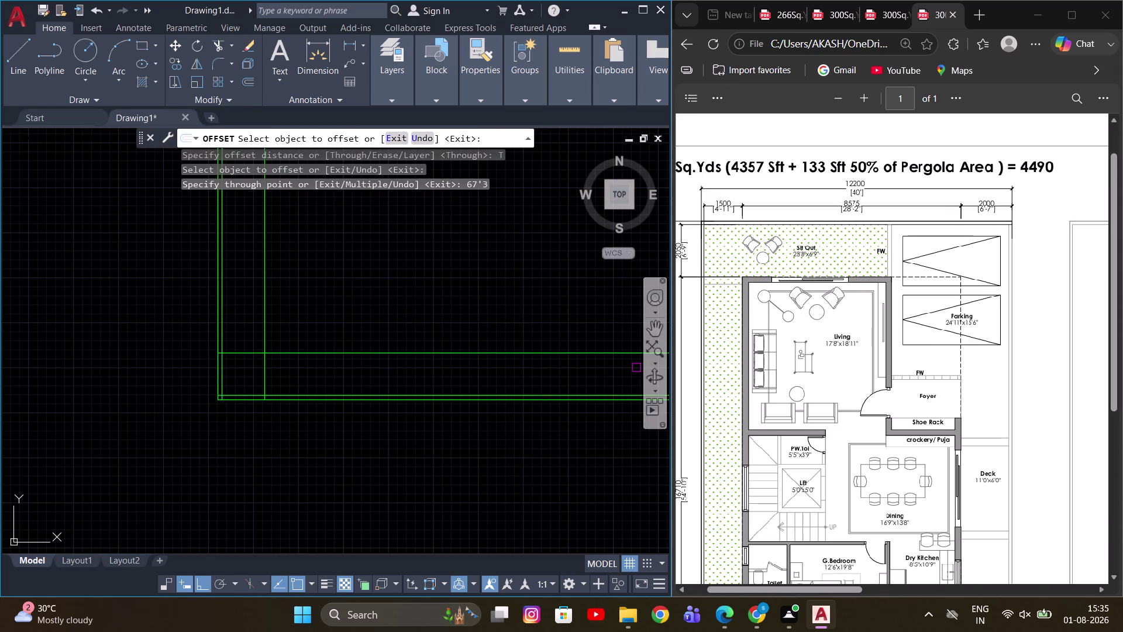
scroll(up, 3)
click(213, 398)
scroll(down, 3)
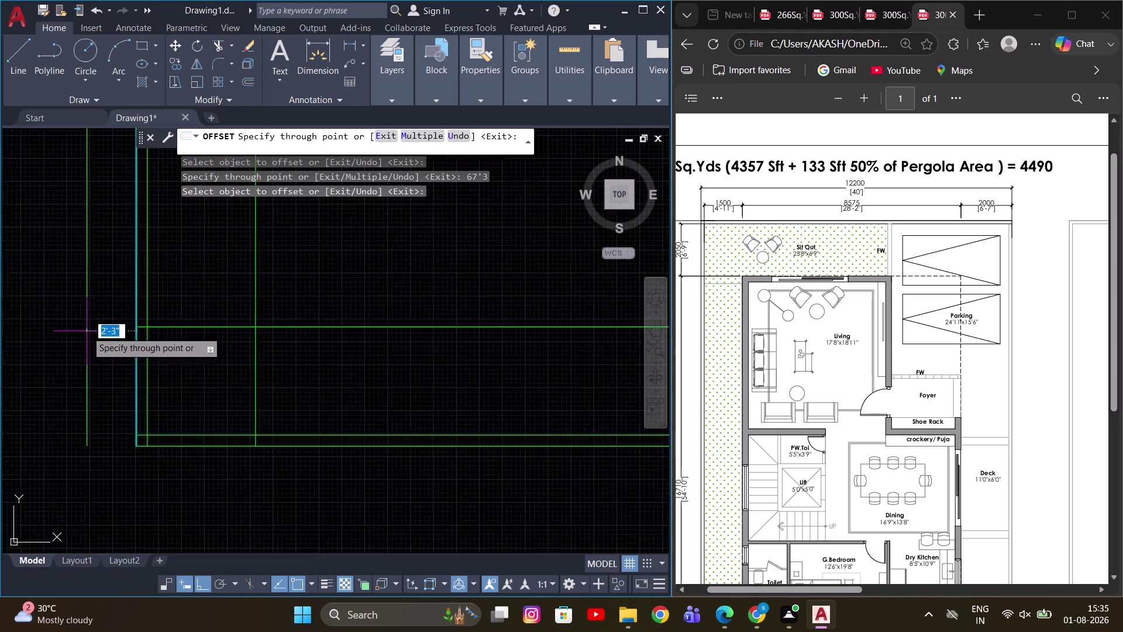
scroll(down, 3)
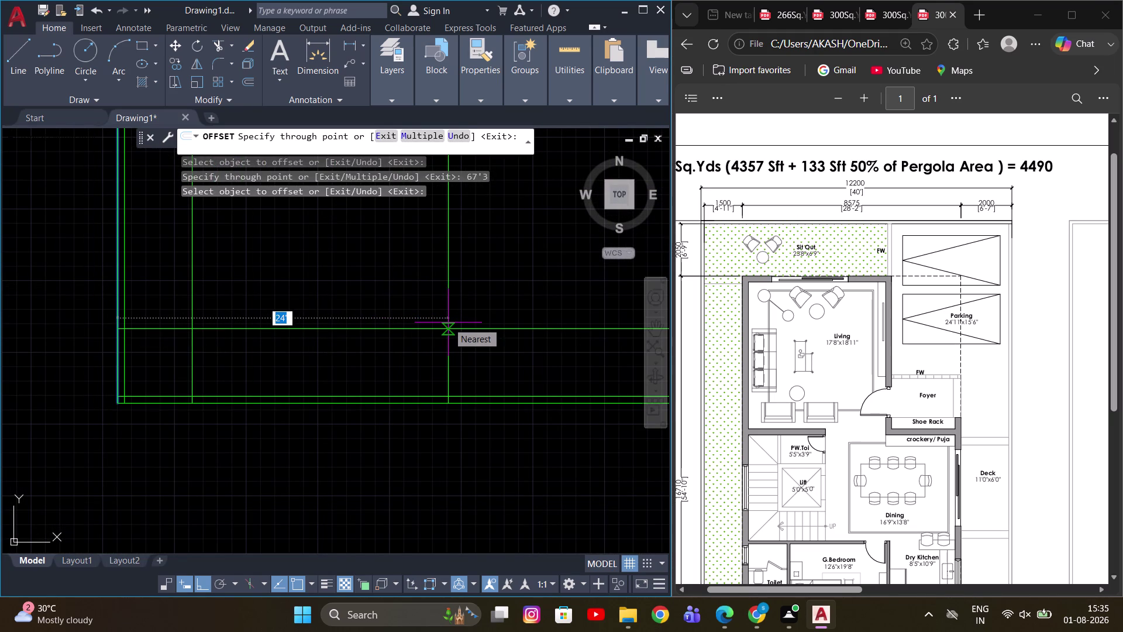
text(40')
key(Return)
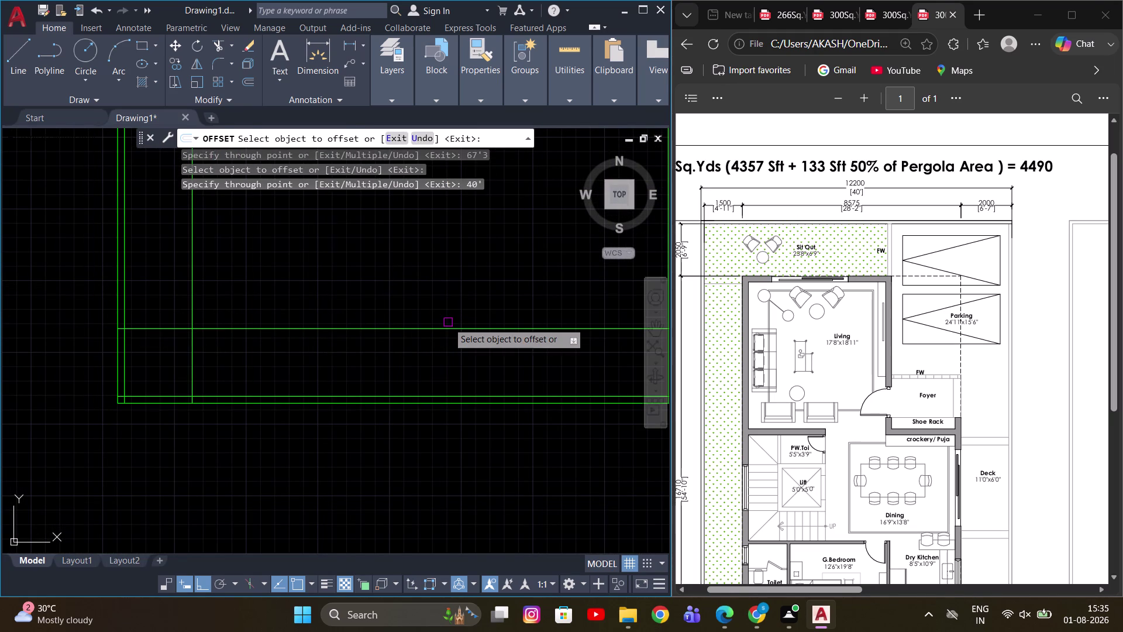
scroll(down, 3)
scroll(up, 3)
middle_drag(458, 360, 501, 345)
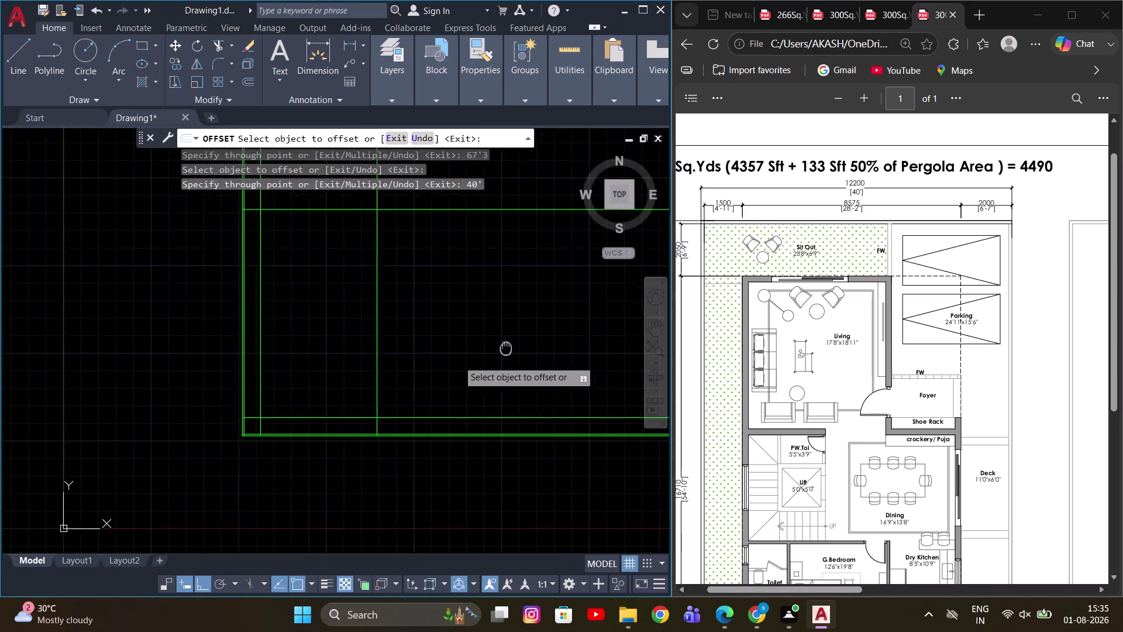
middle_drag(501, 345, 551, 367)
Fence-trim the line ends overshooting the right and top sides of the outline.
key(Escape)
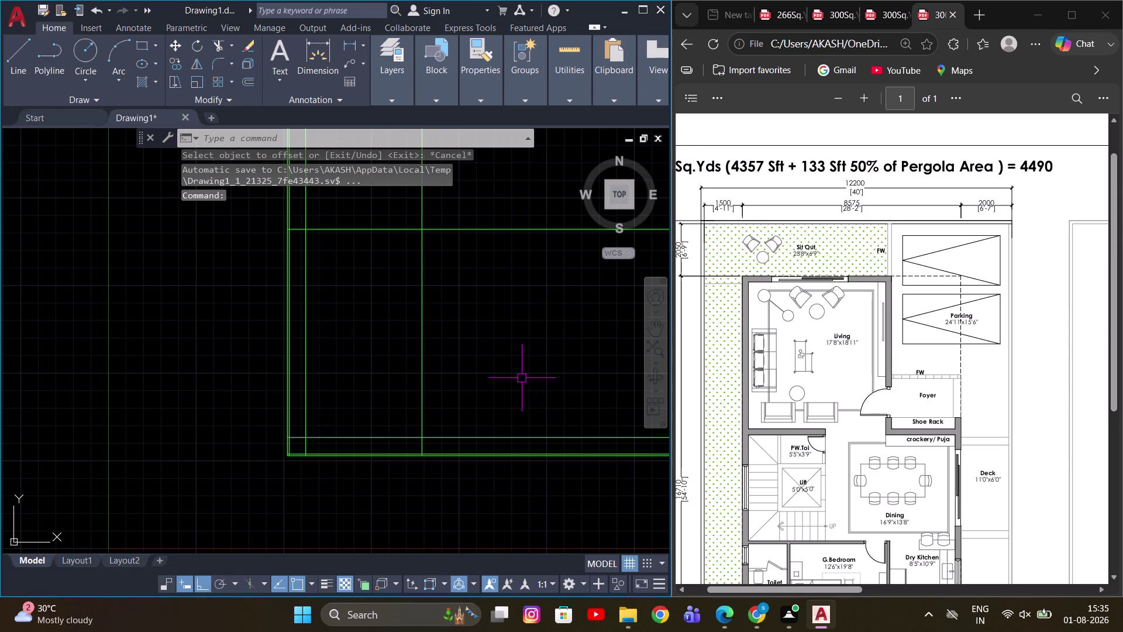
text(TR)
key(space)
drag(406, 496, 529, 368)
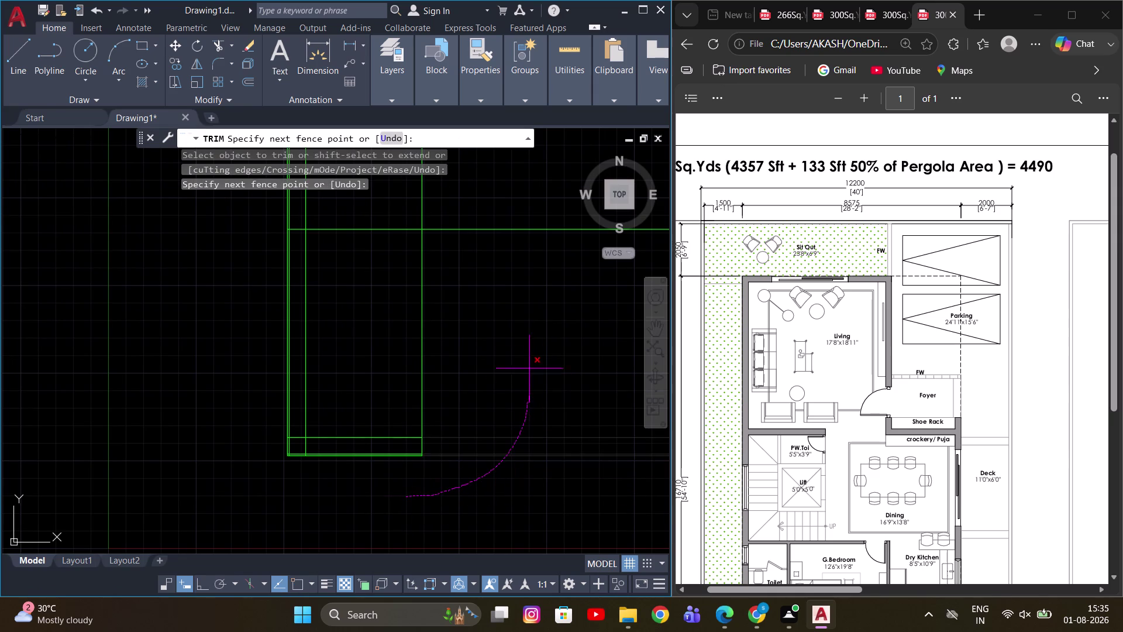
drag(529, 369, 530, 339)
middle_drag(499, 296, 532, 363)
scroll(up, 3)
scroll(down, 3)
drag(539, 359, 513, 272)
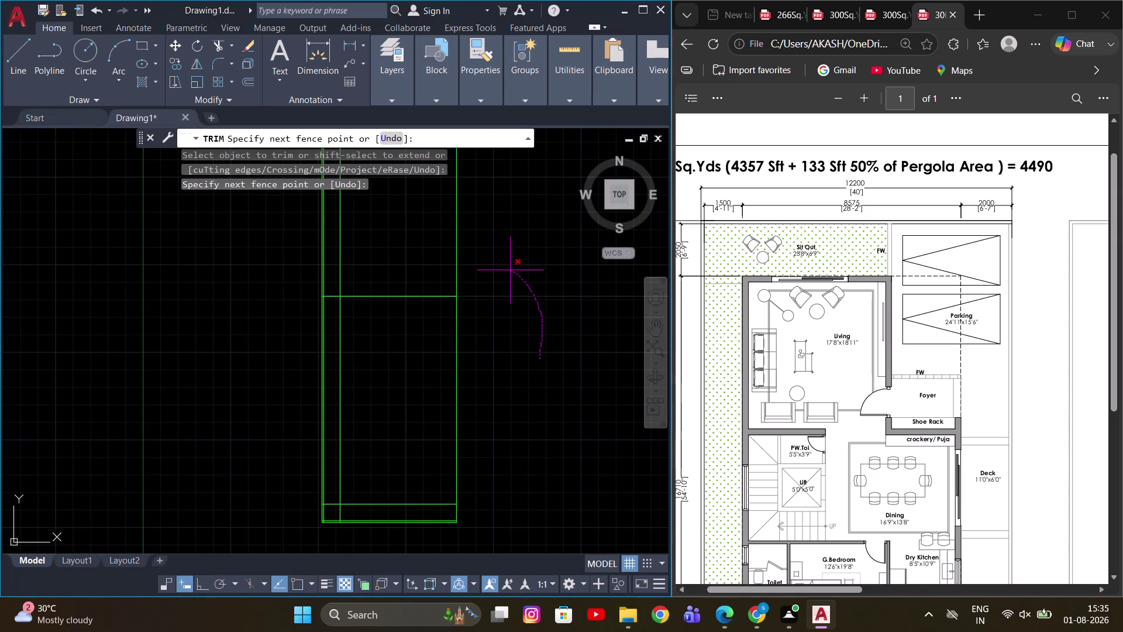
drag(513, 272, 265, 296)
middle_drag(350, 258, 411, 233)
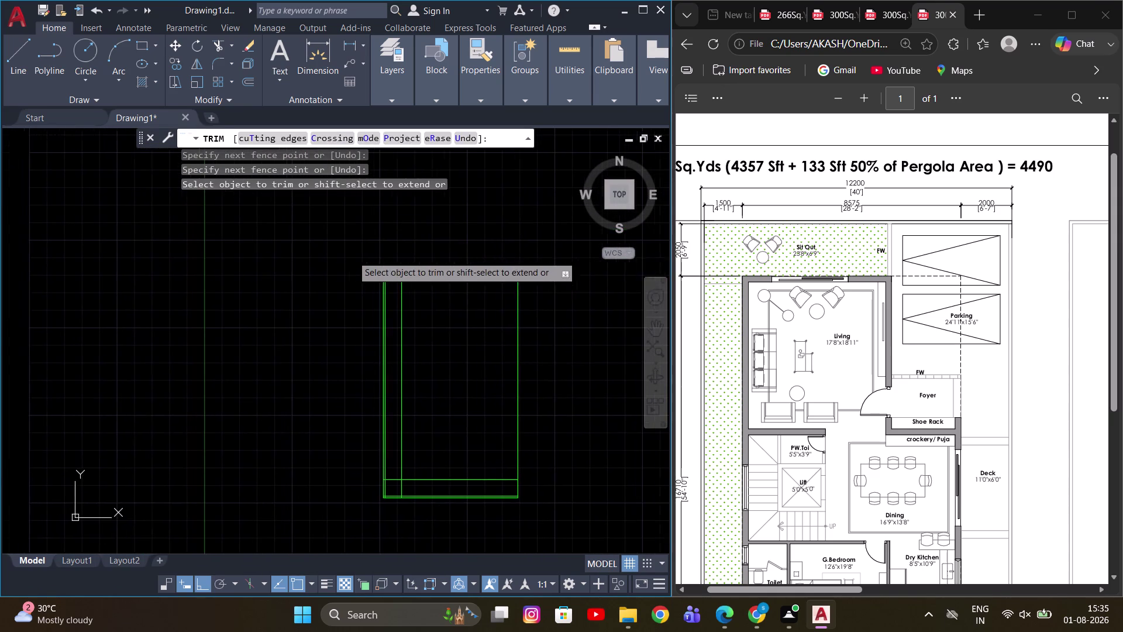
key(Escape)
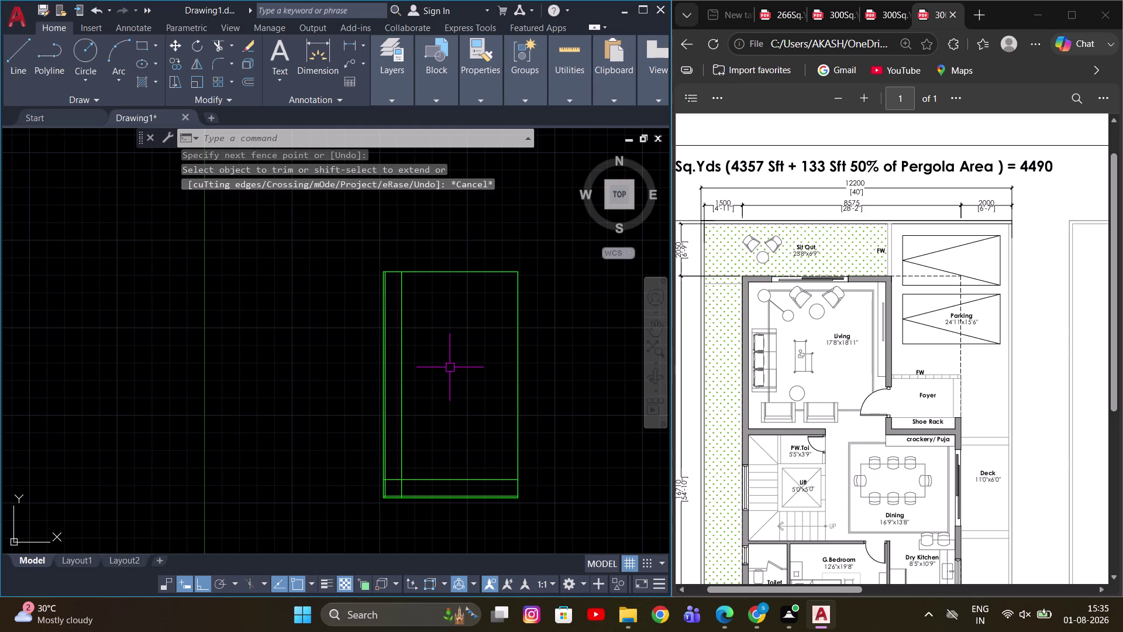